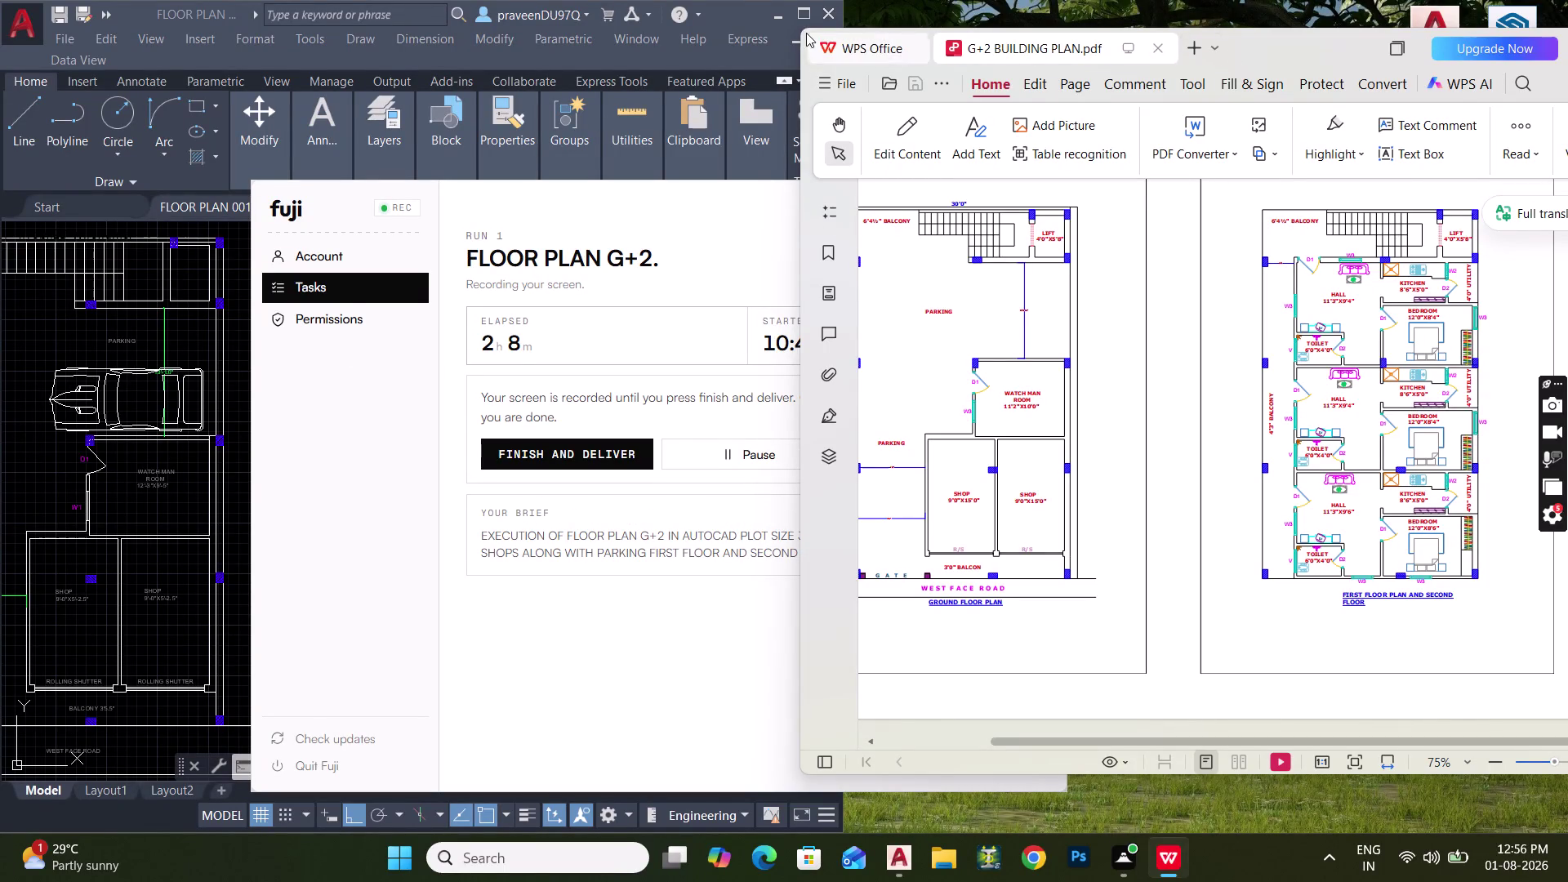
Maximize AutoCAD, frame the ground and typical floor plans, and start a plot.
click(796, 10)
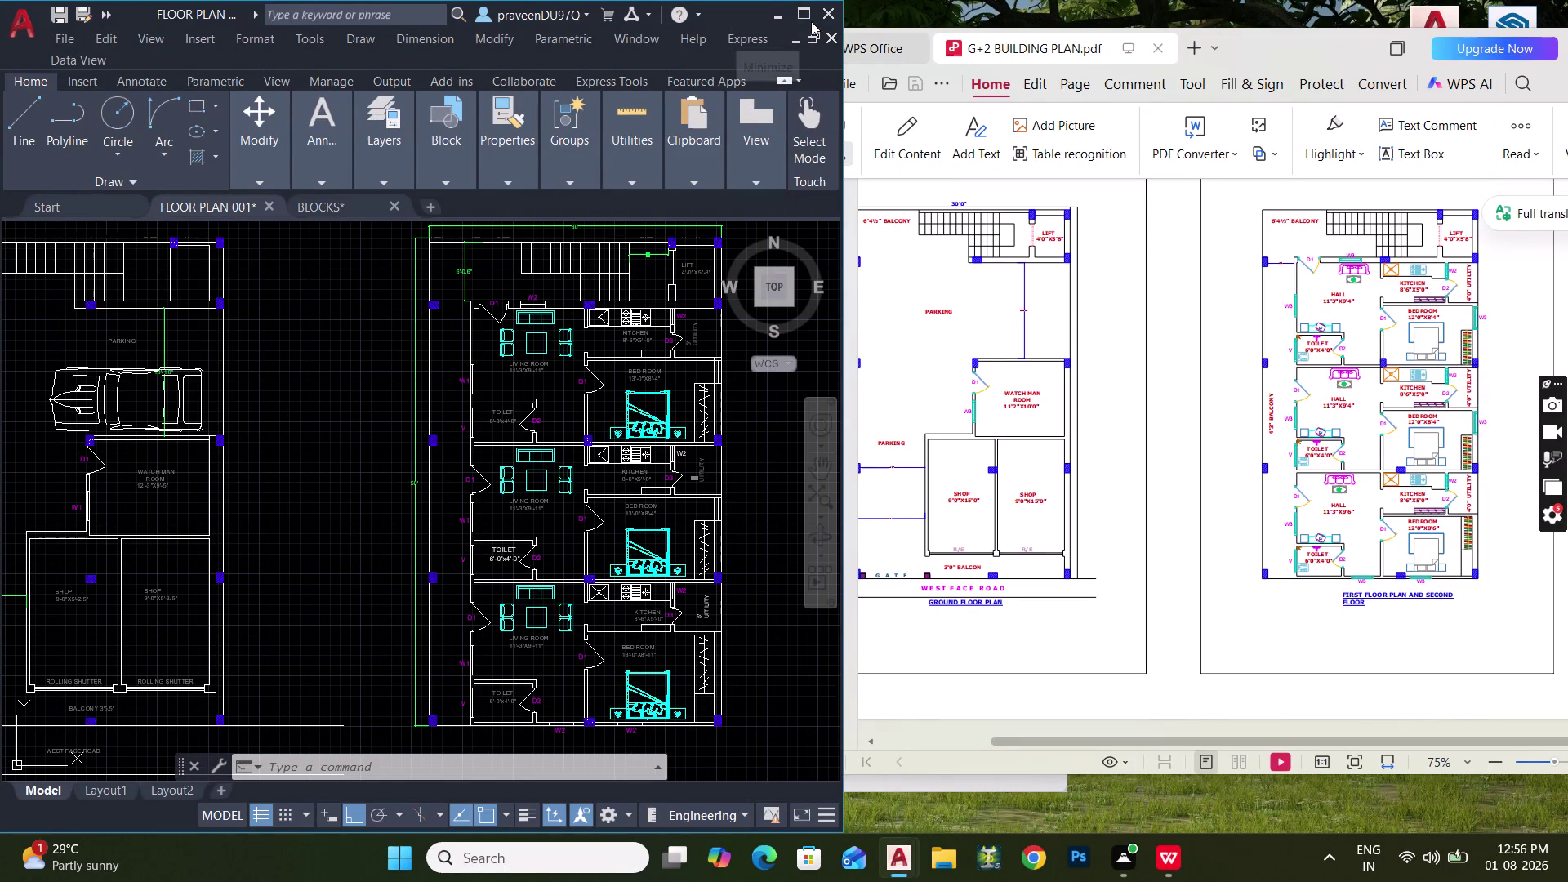
click(813, 21)
scroll(down, 3)
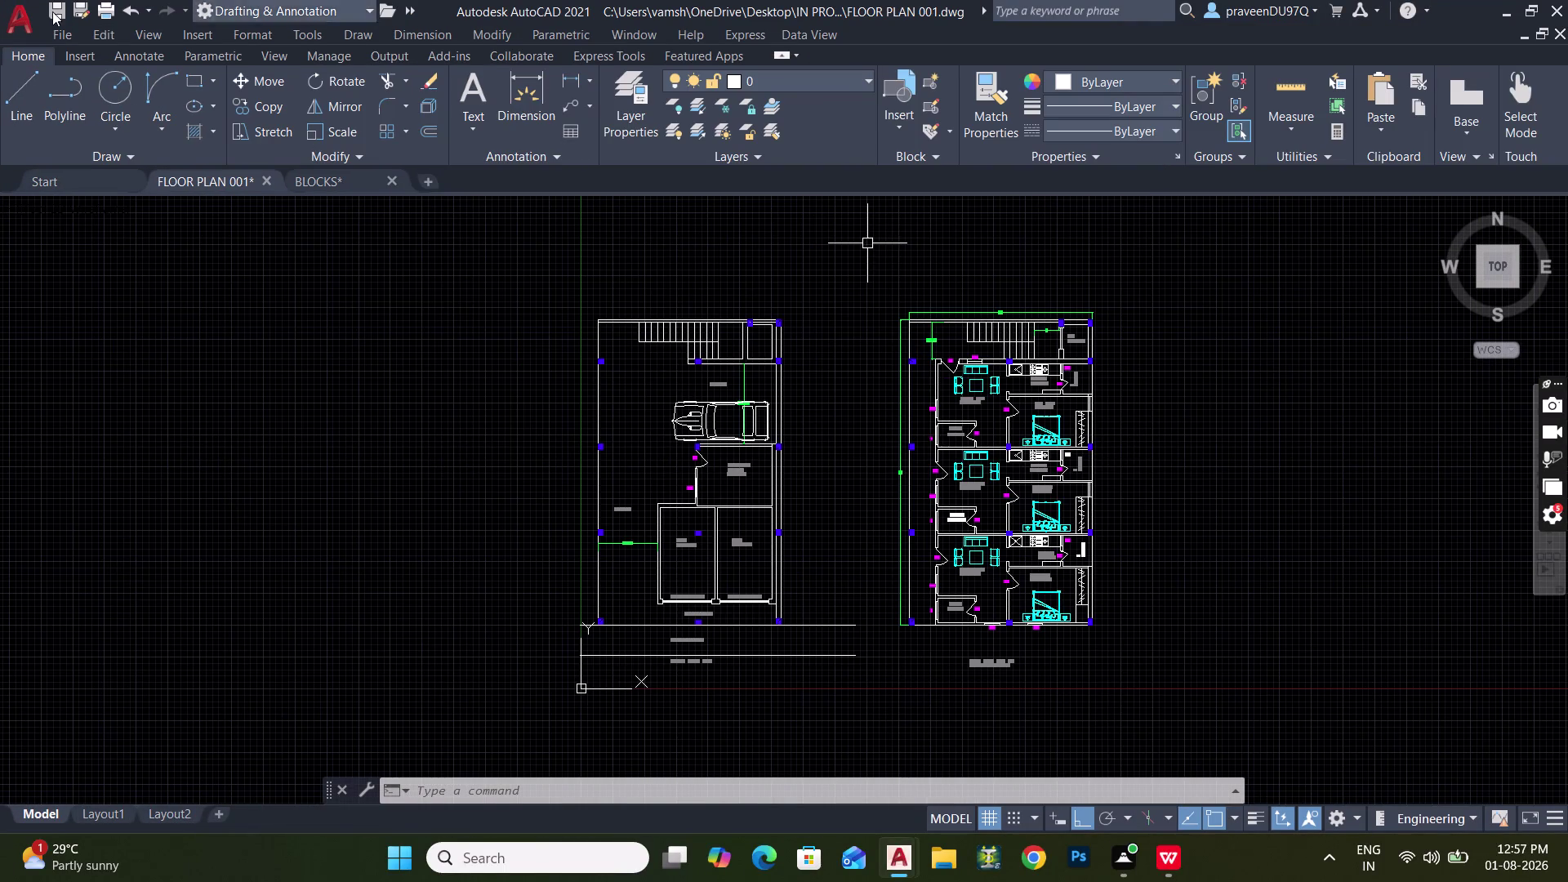
scroll(up, 3)
scroll(down, 3)
scroll(up, 3)
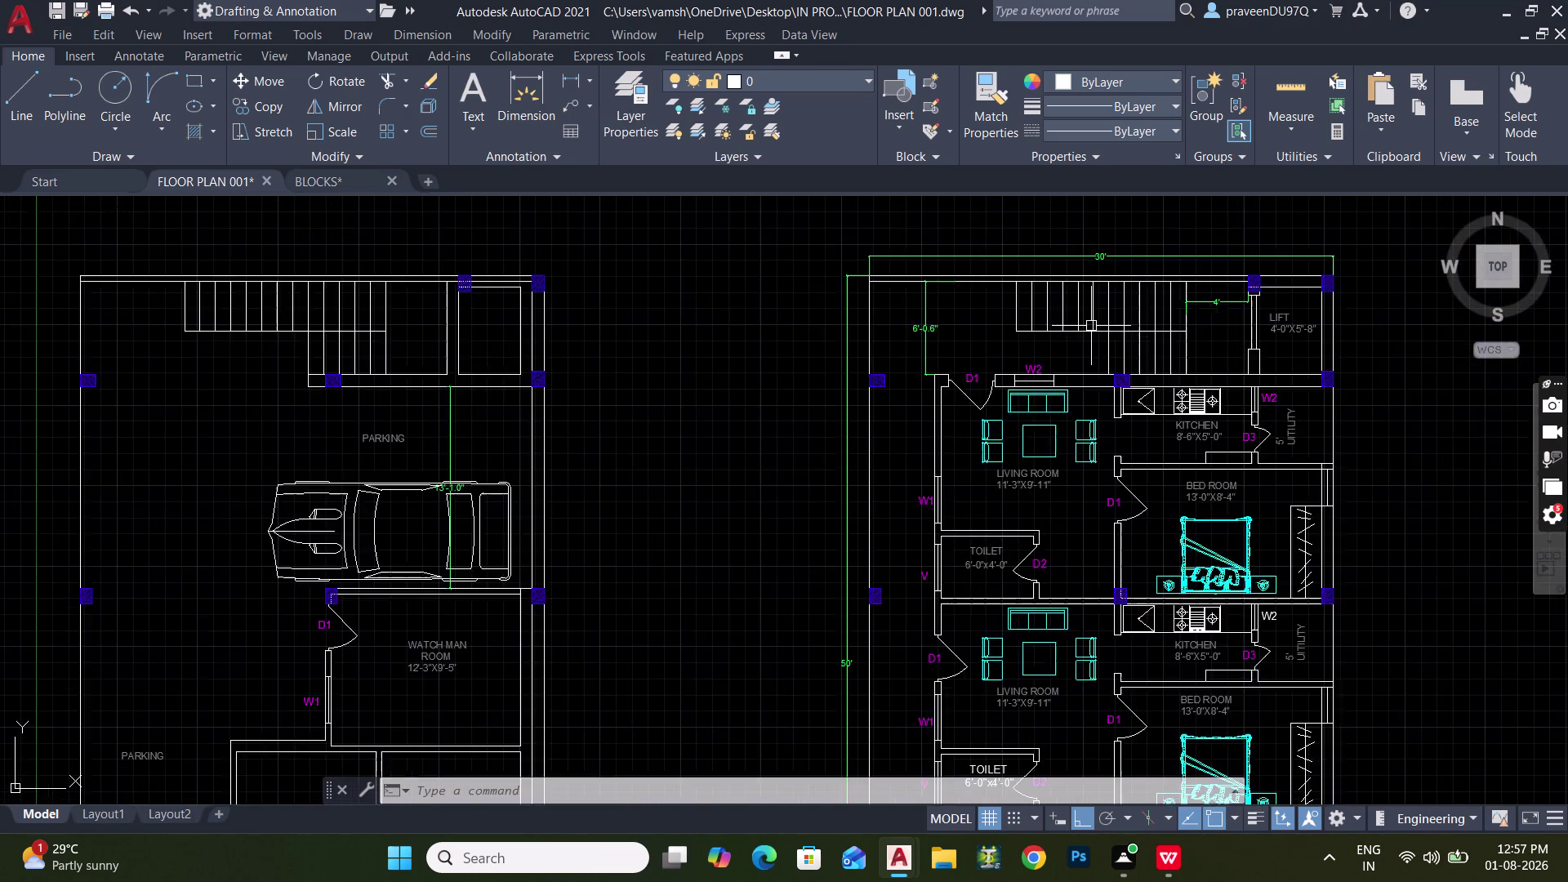
scroll(down, 3)
scroll(up, 3)
scroll(down, 3)
middle_drag(677, 549, 594, 482)
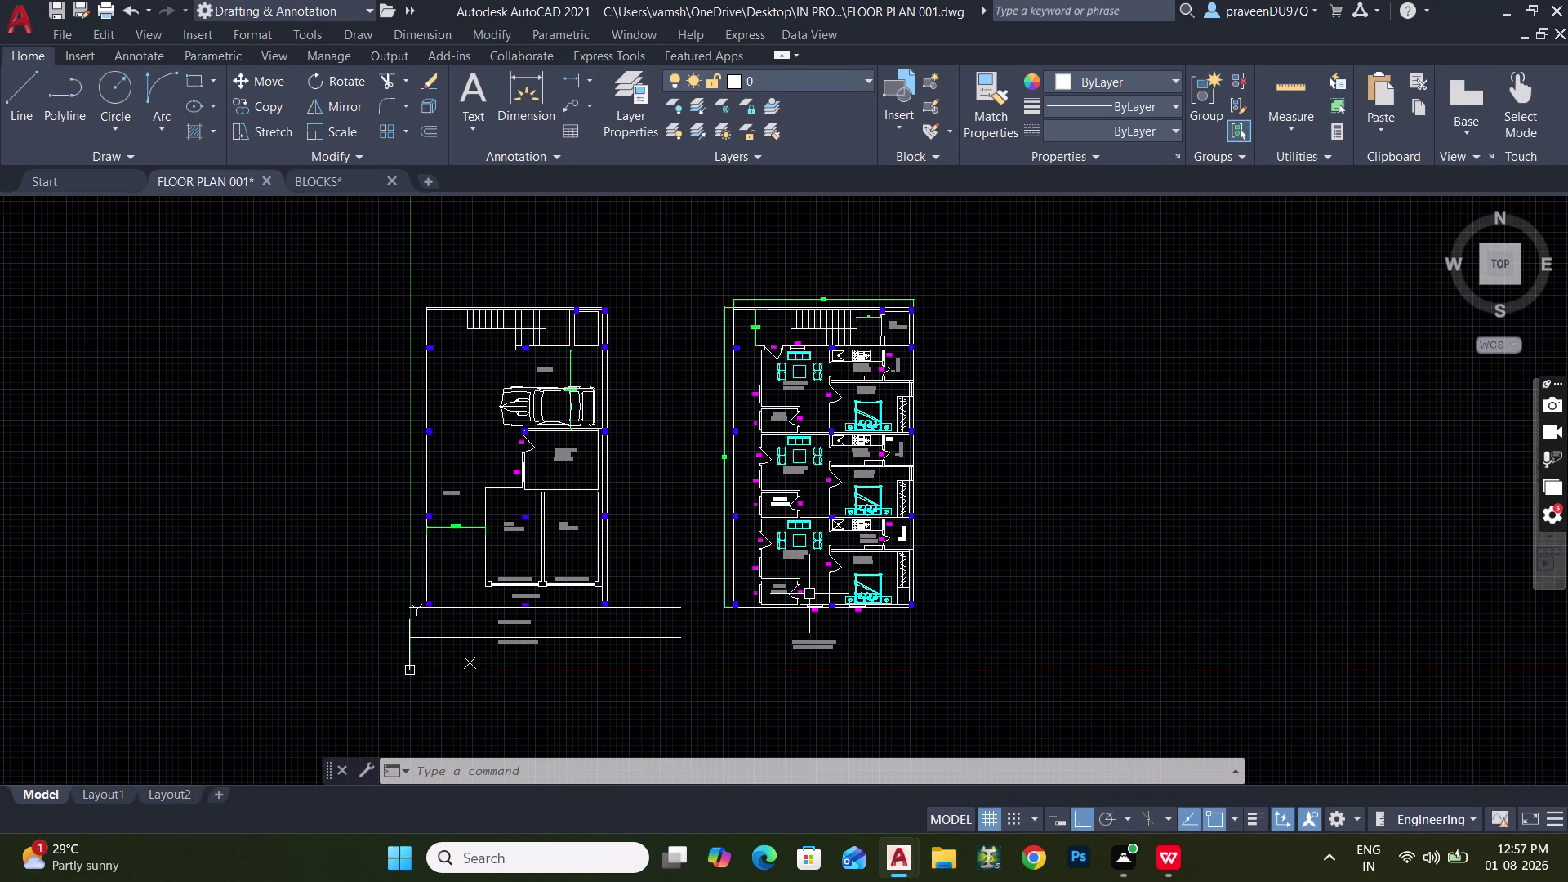
key(ctrl+p)
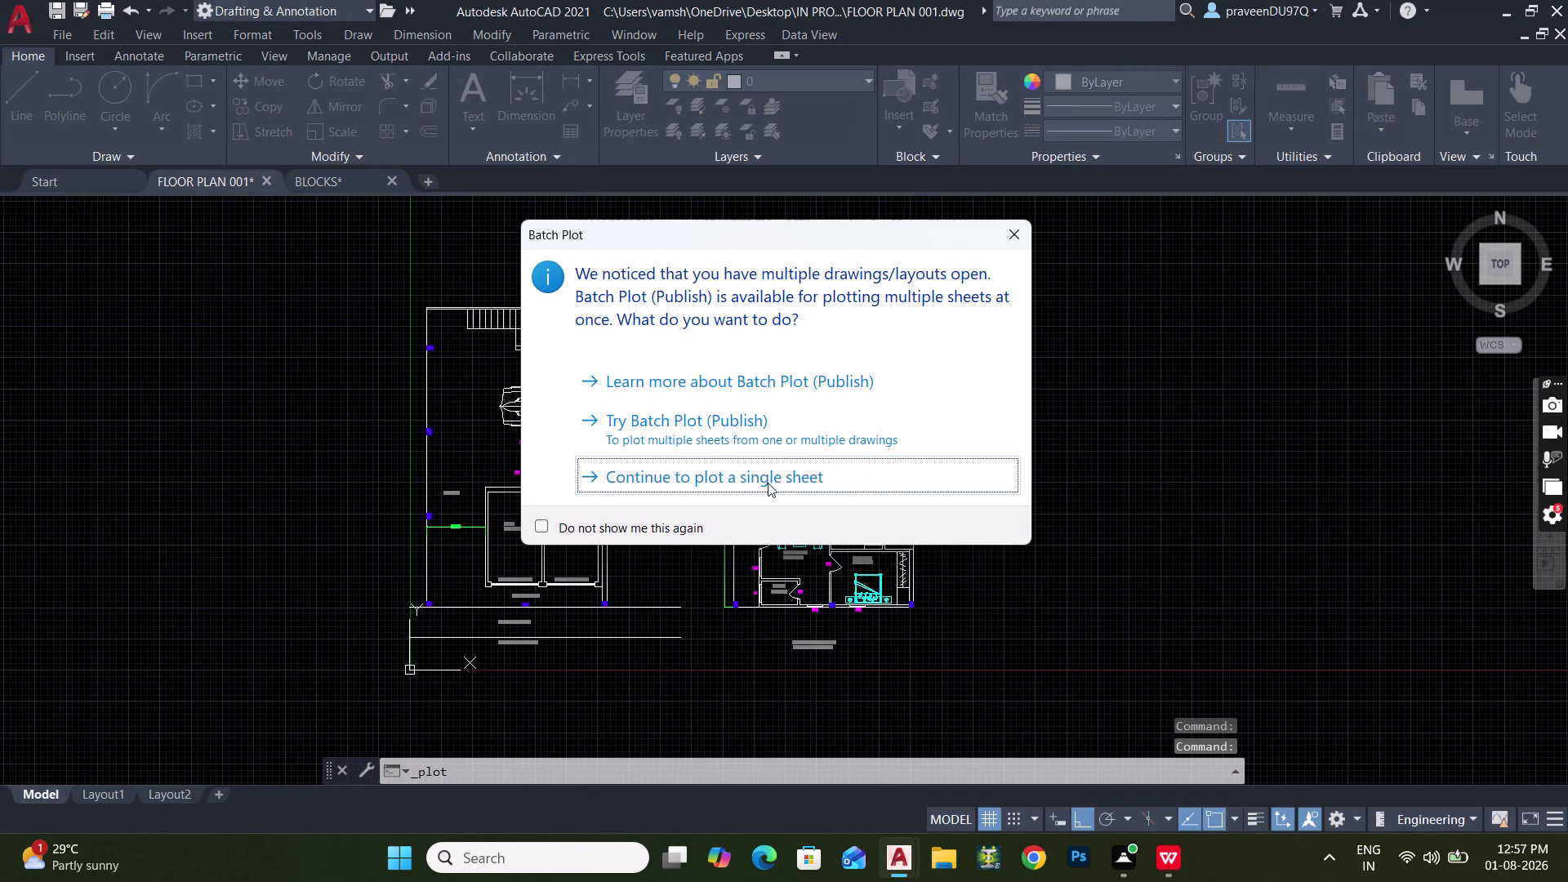
Plot a single sheet using the Previous plot setup and a window around both plans.
click(770, 482)
click(649, 211)
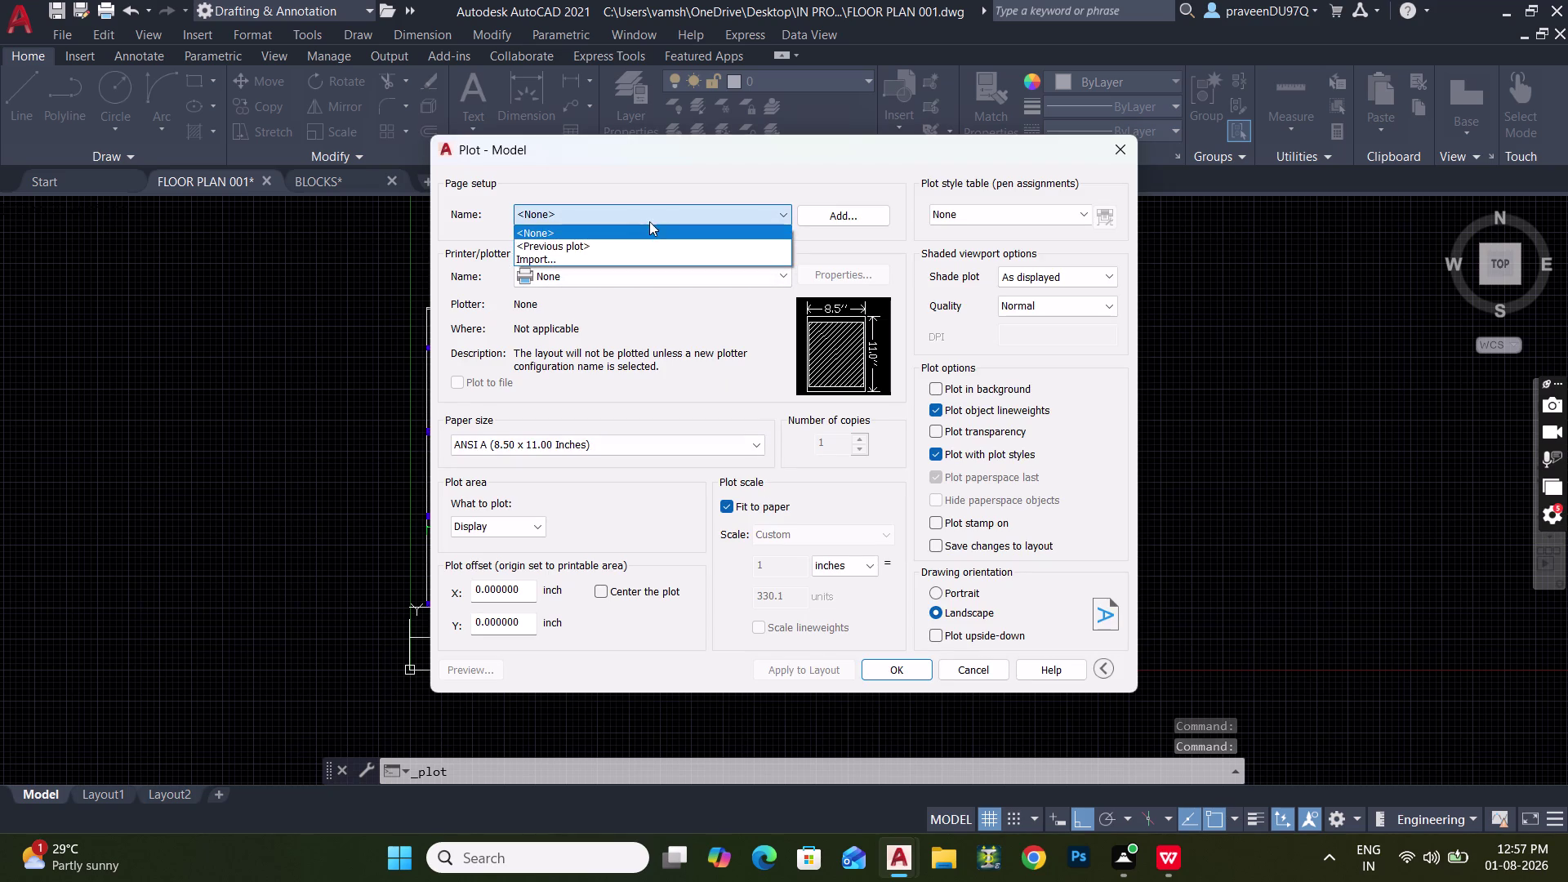
click(650, 243)
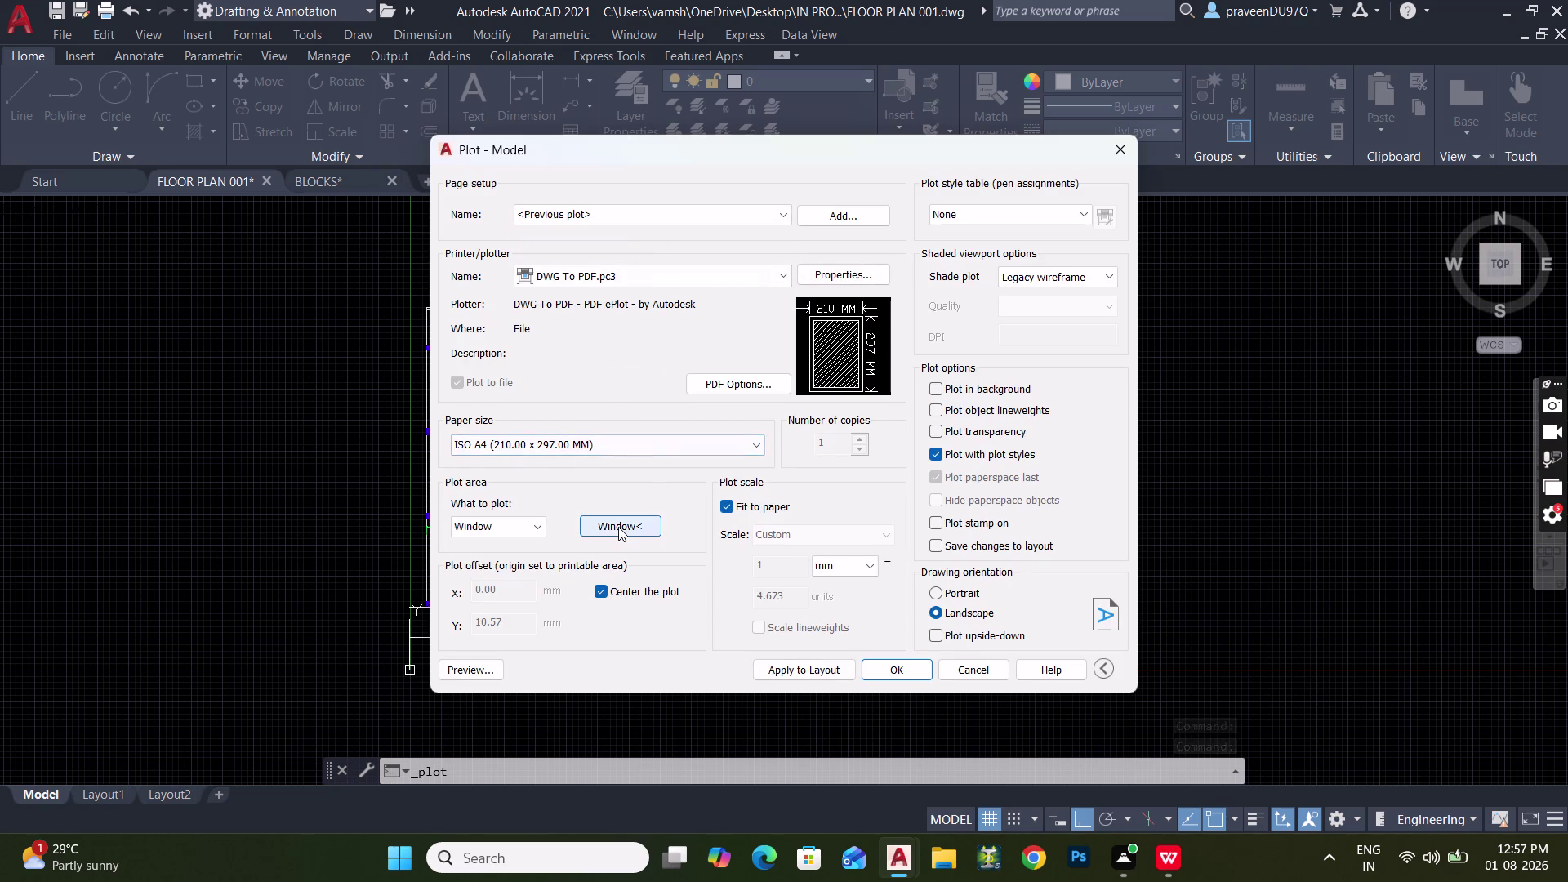
click(619, 527)
drag(414, 245, 926, 669)
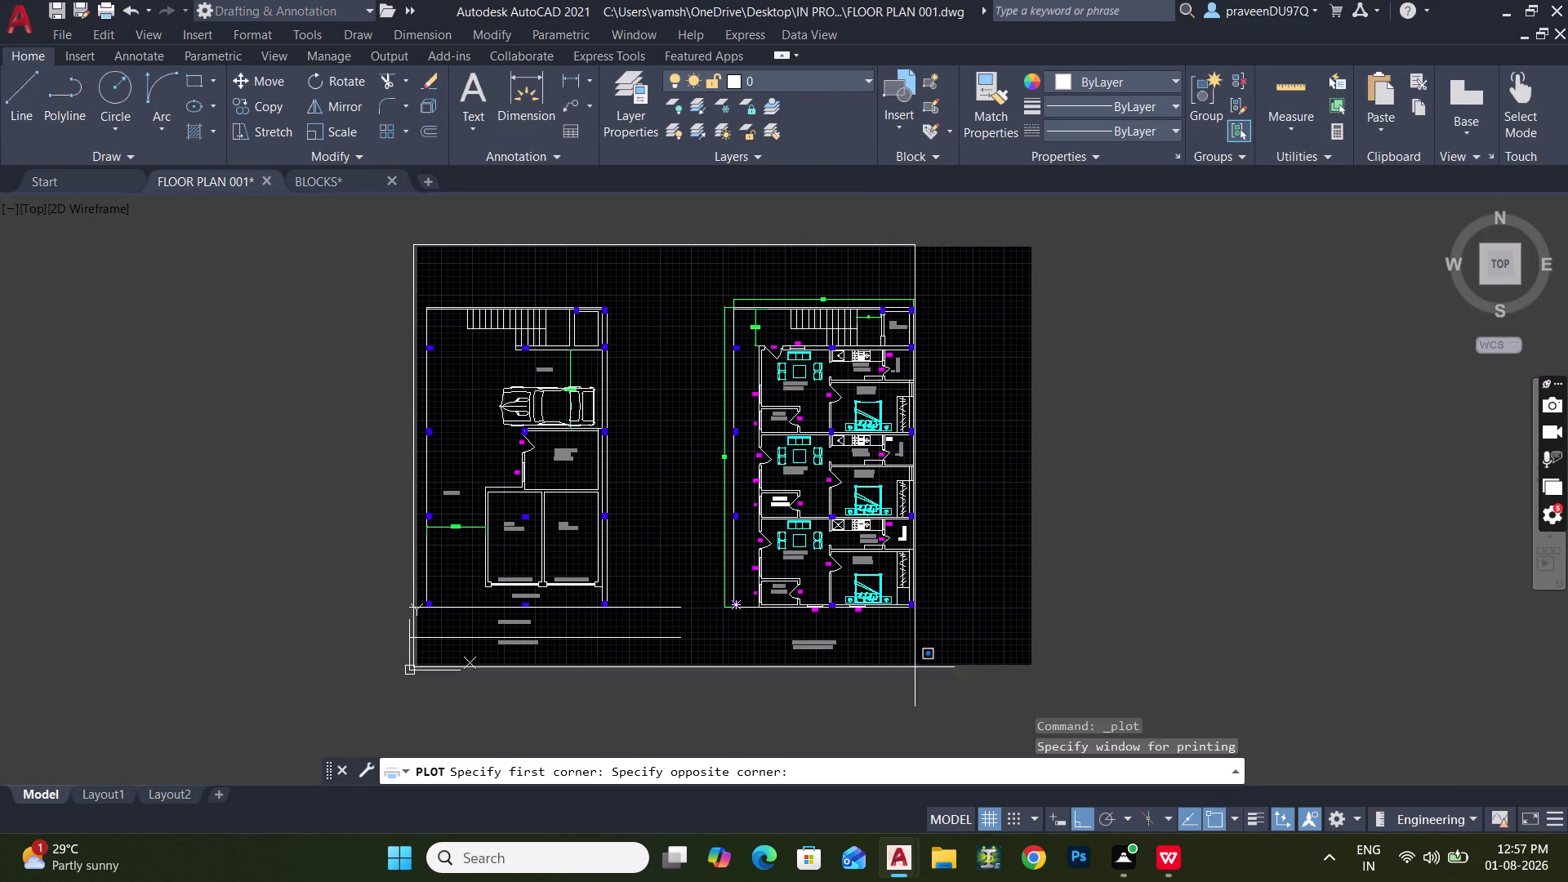
drag(927, 669, 963, 673)
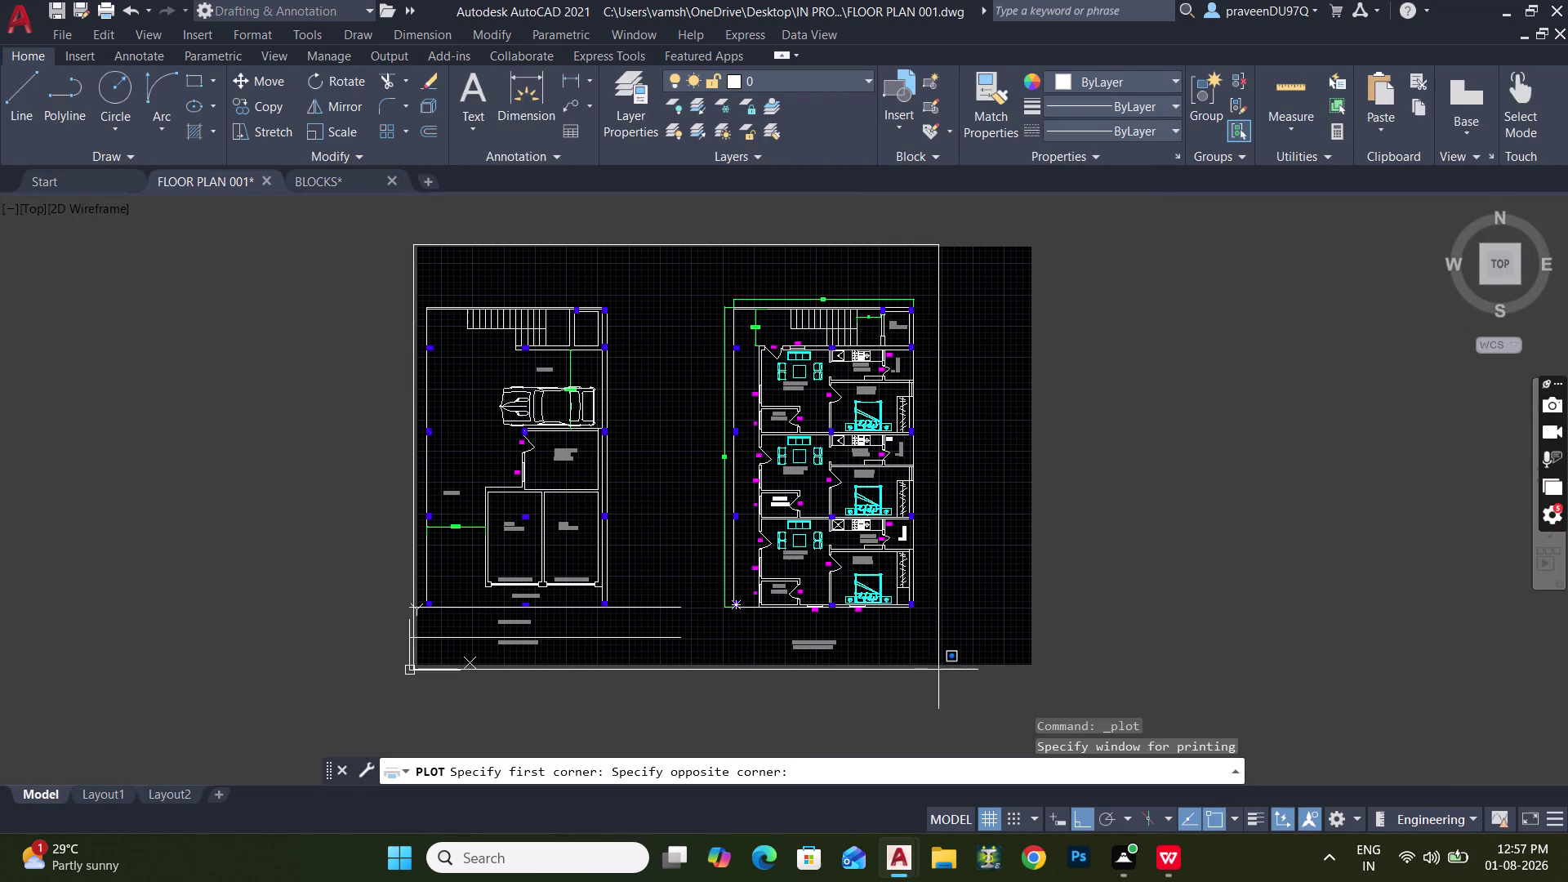
click(938, 670)
click(902, 671)
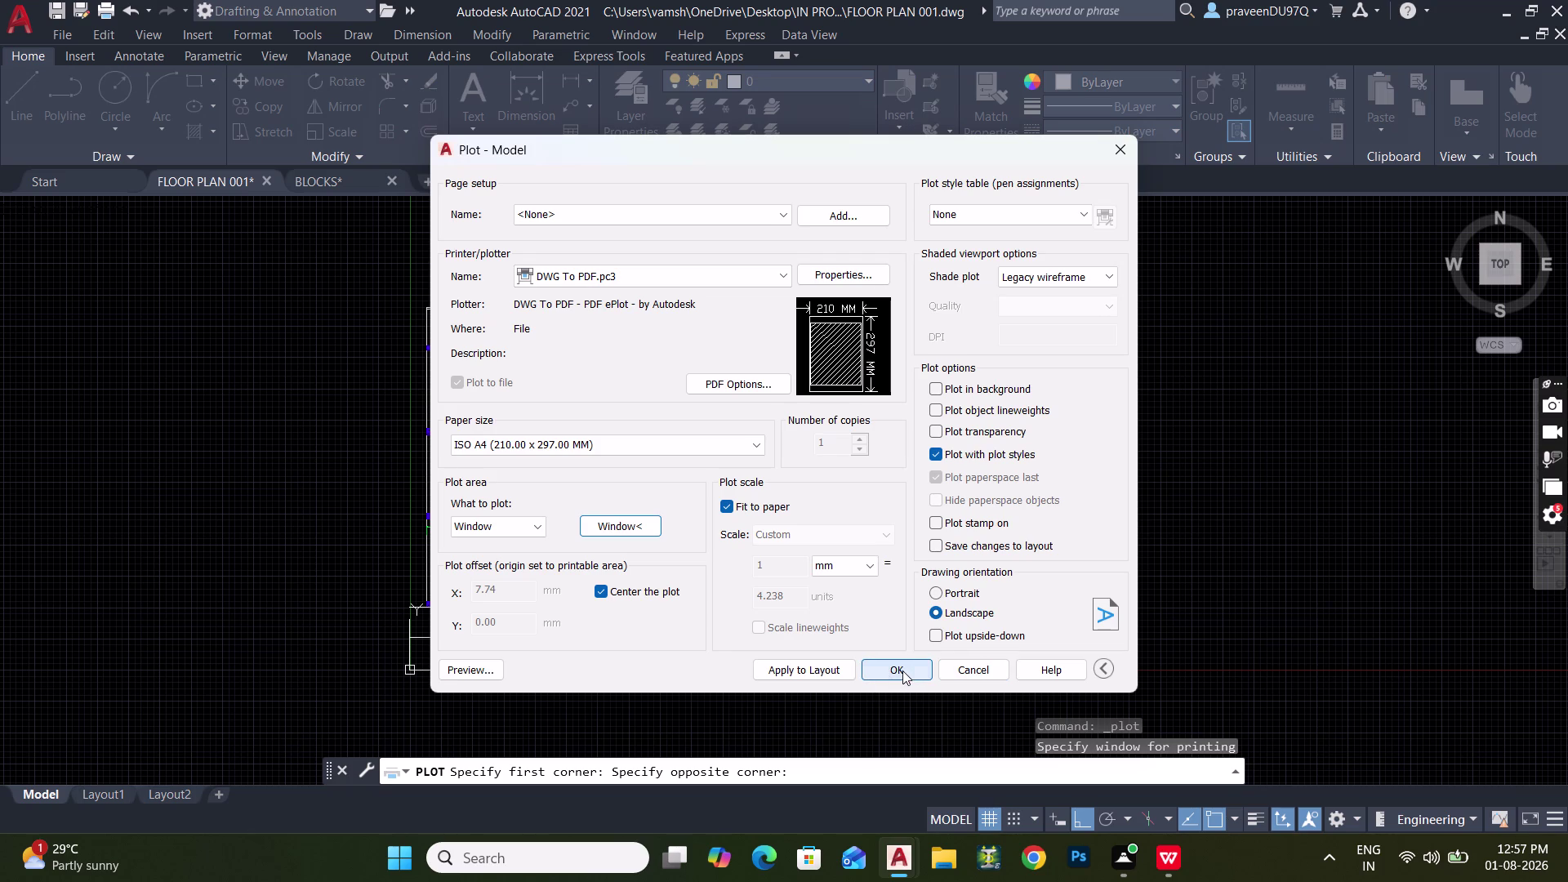
click(501, 382)
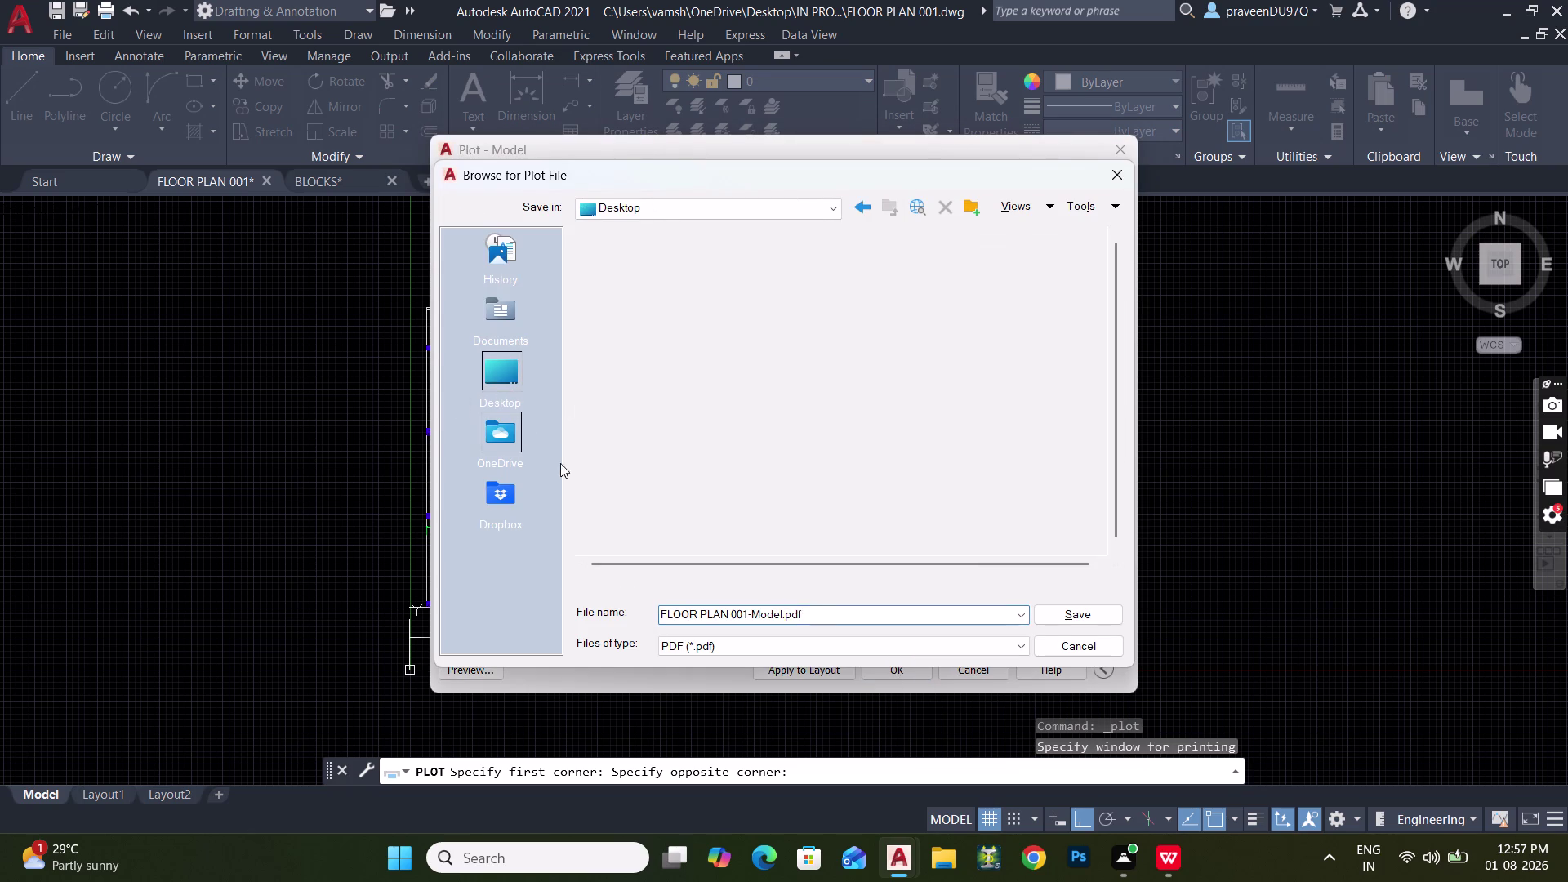
Save the plot as FLOOR PLAN 001-Model.pdf, check it, and close the viewer.
click(1061, 614)
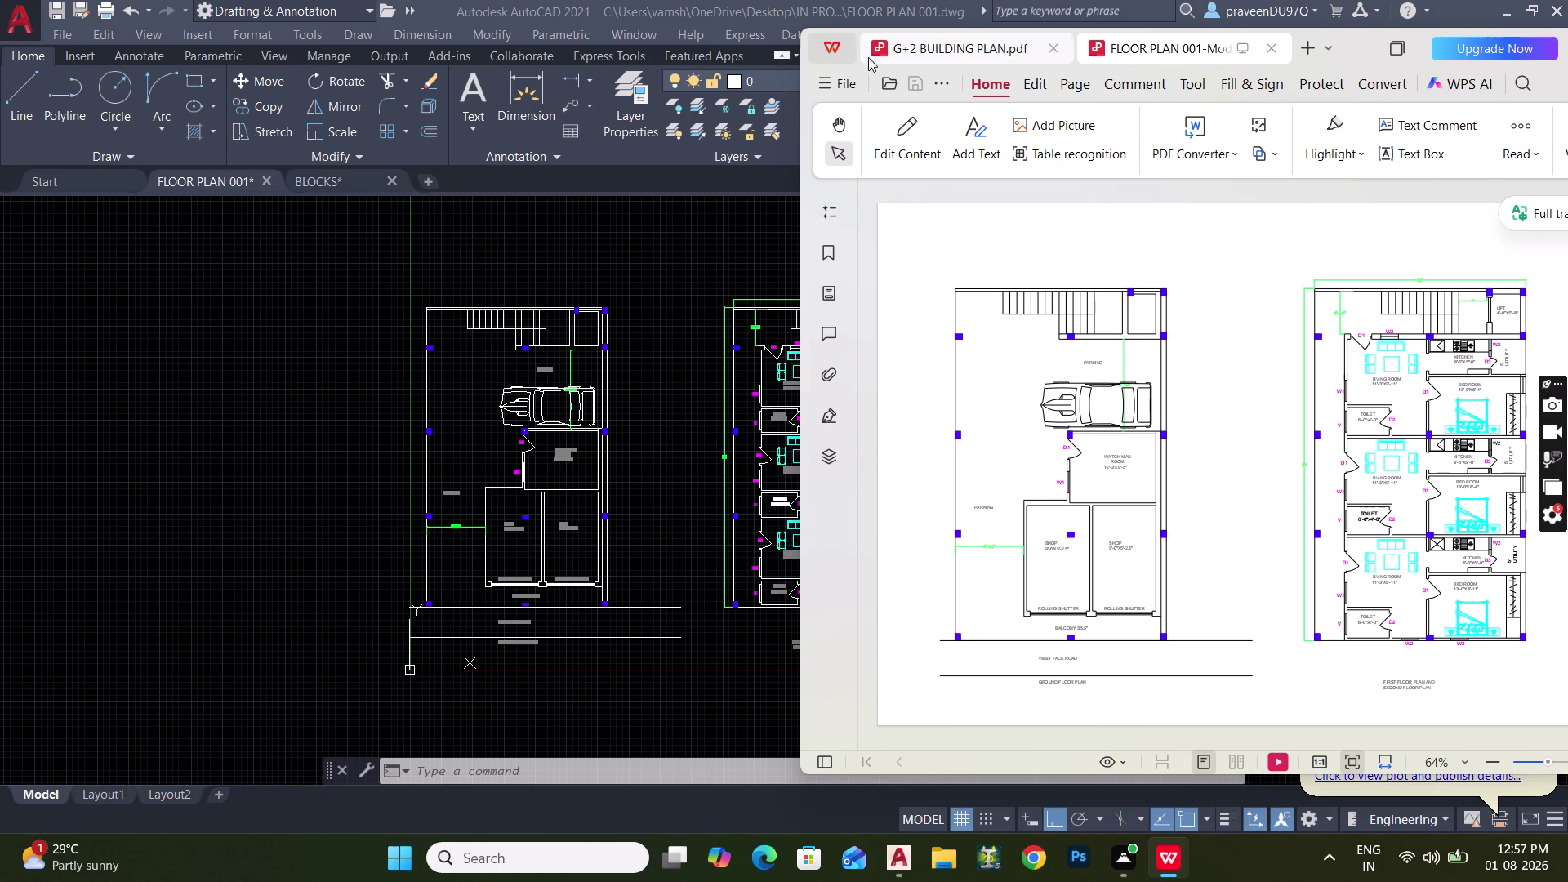
drag(1364, 51, 1031, 107)
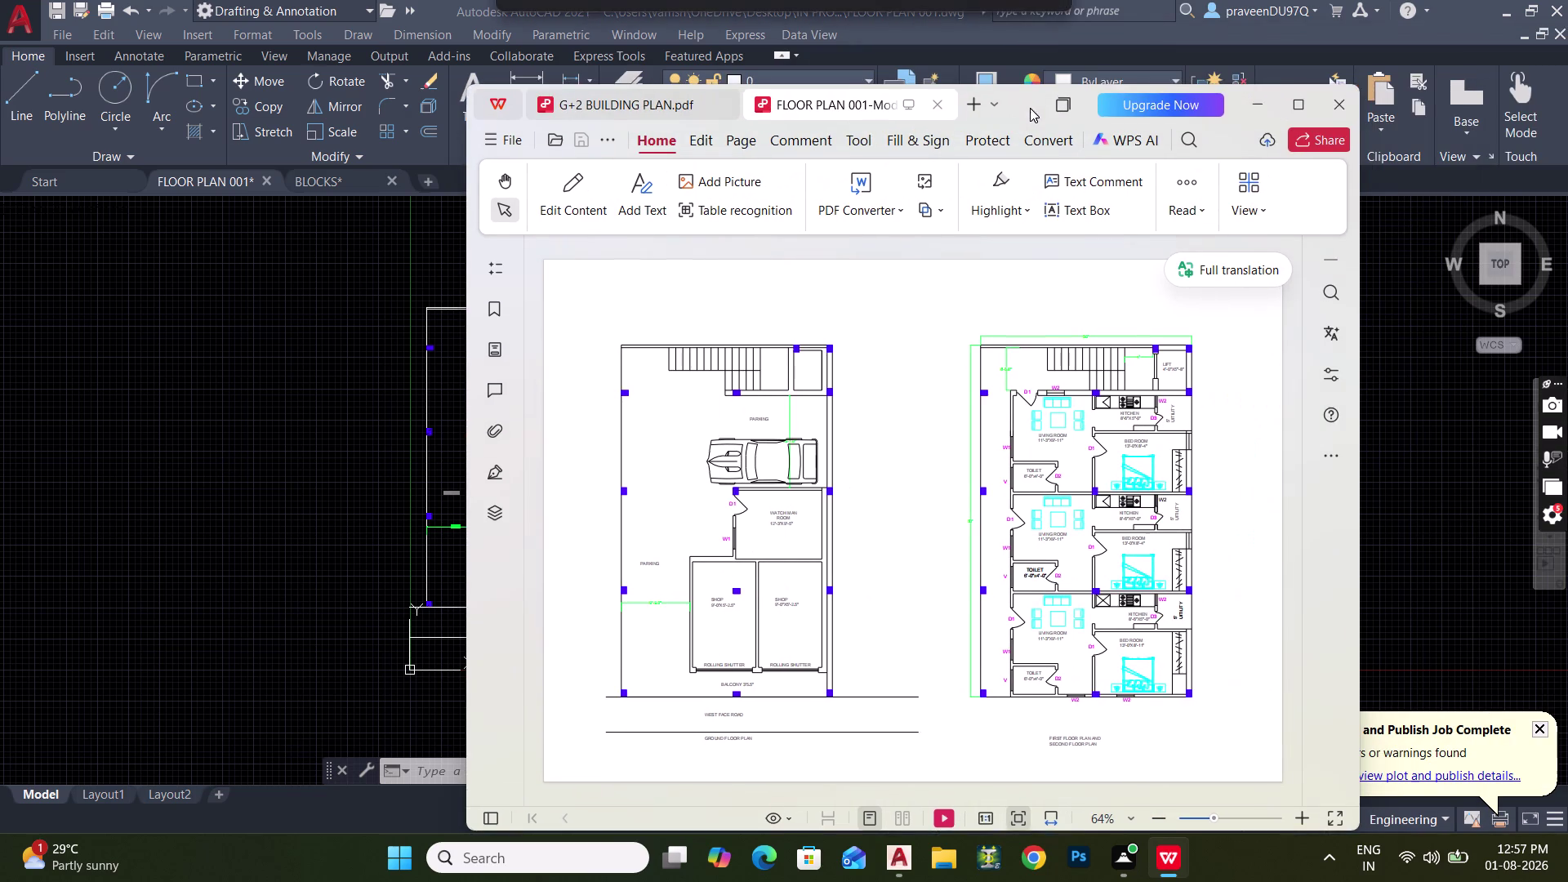
drag(1030, 108, 1030, 107)
click(1331, 101)
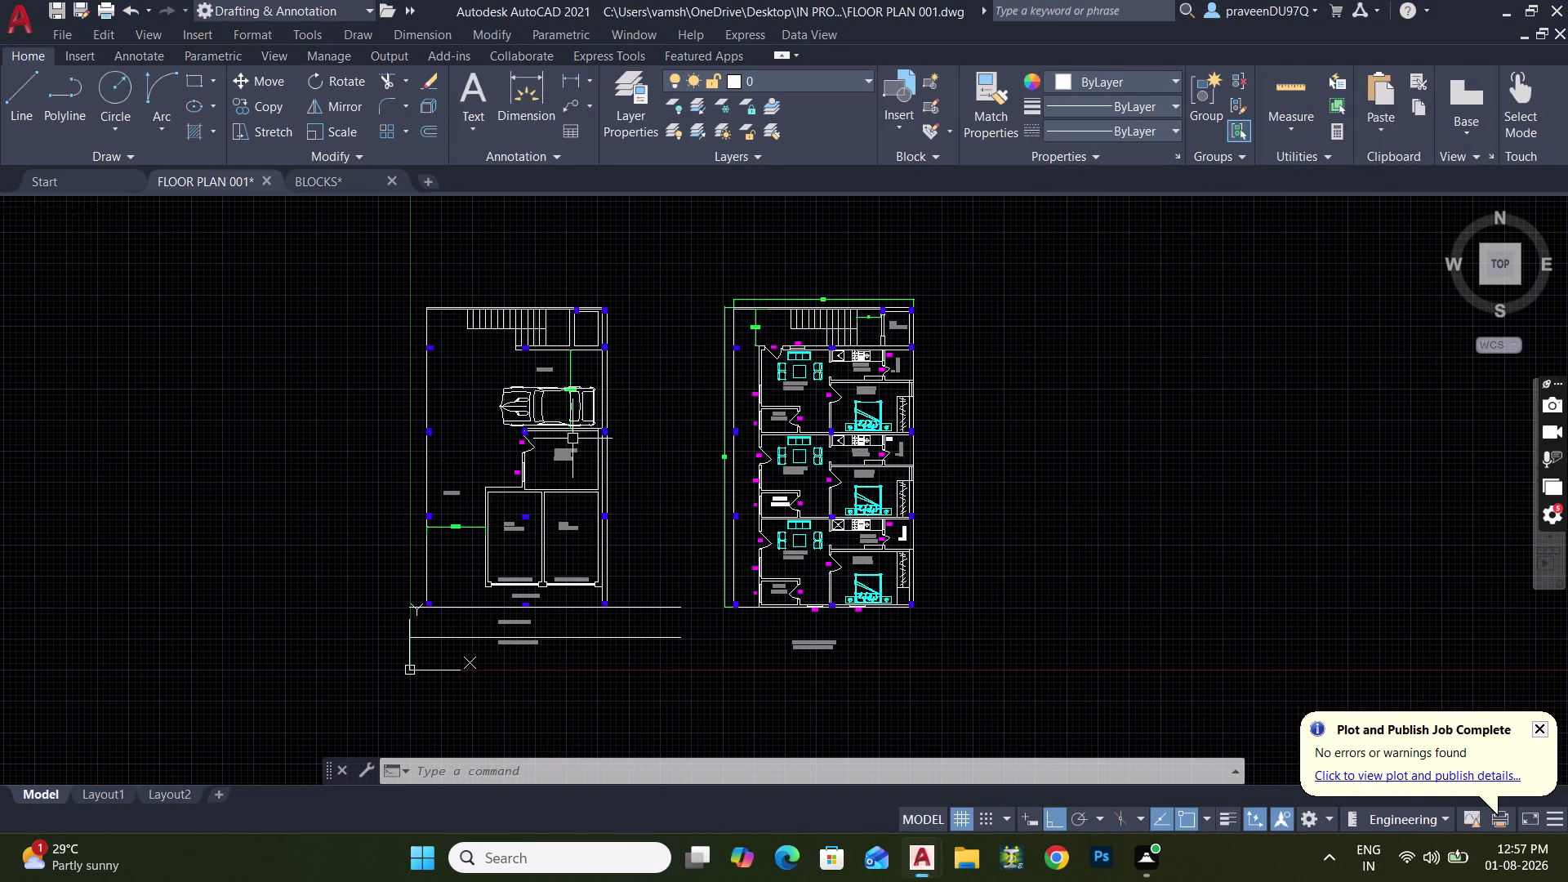
Start a new single-sheet plot using the DWG To PDF plotter.
key(ctrl+p)
click(606, 479)
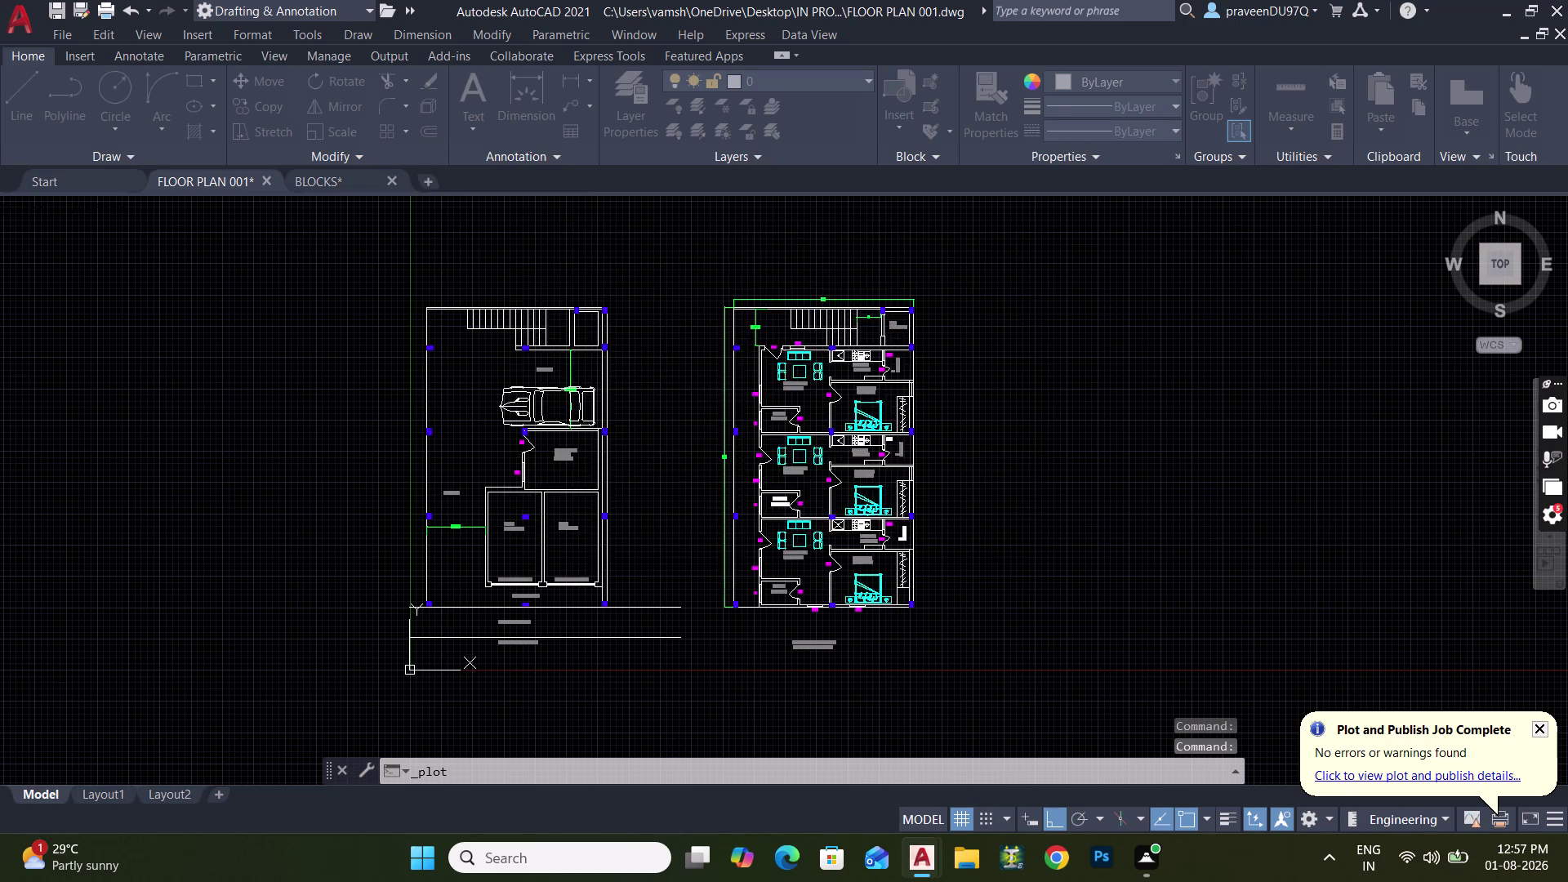
click(938, 412)
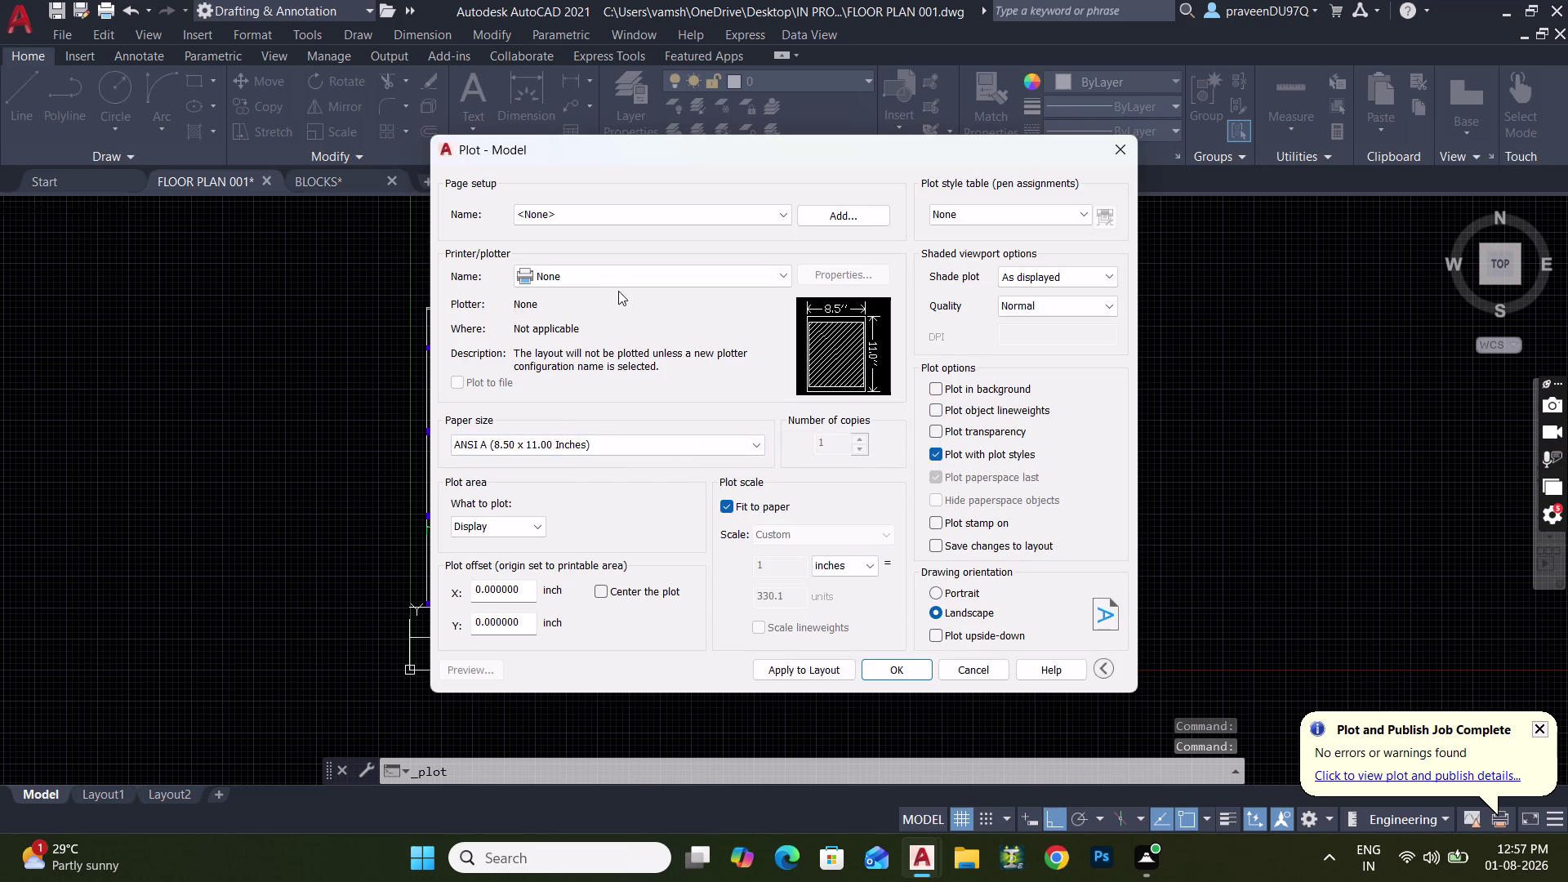
click(613, 278)
click(590, 550)
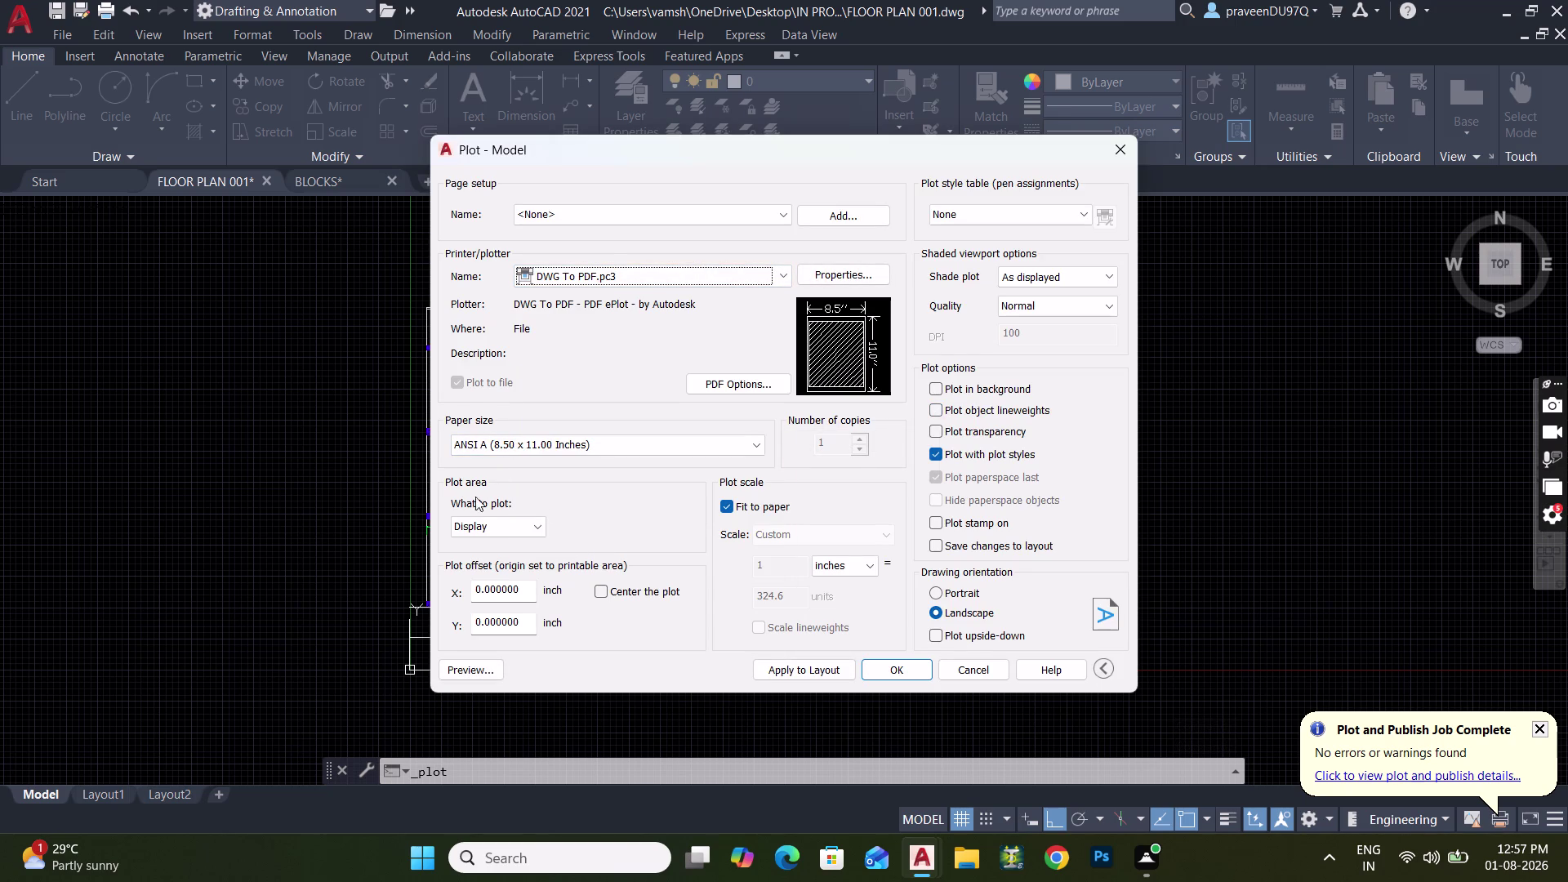
Set the plot area to a Window enclosing both floor plans.
click(478, 530)
click(481, 570)
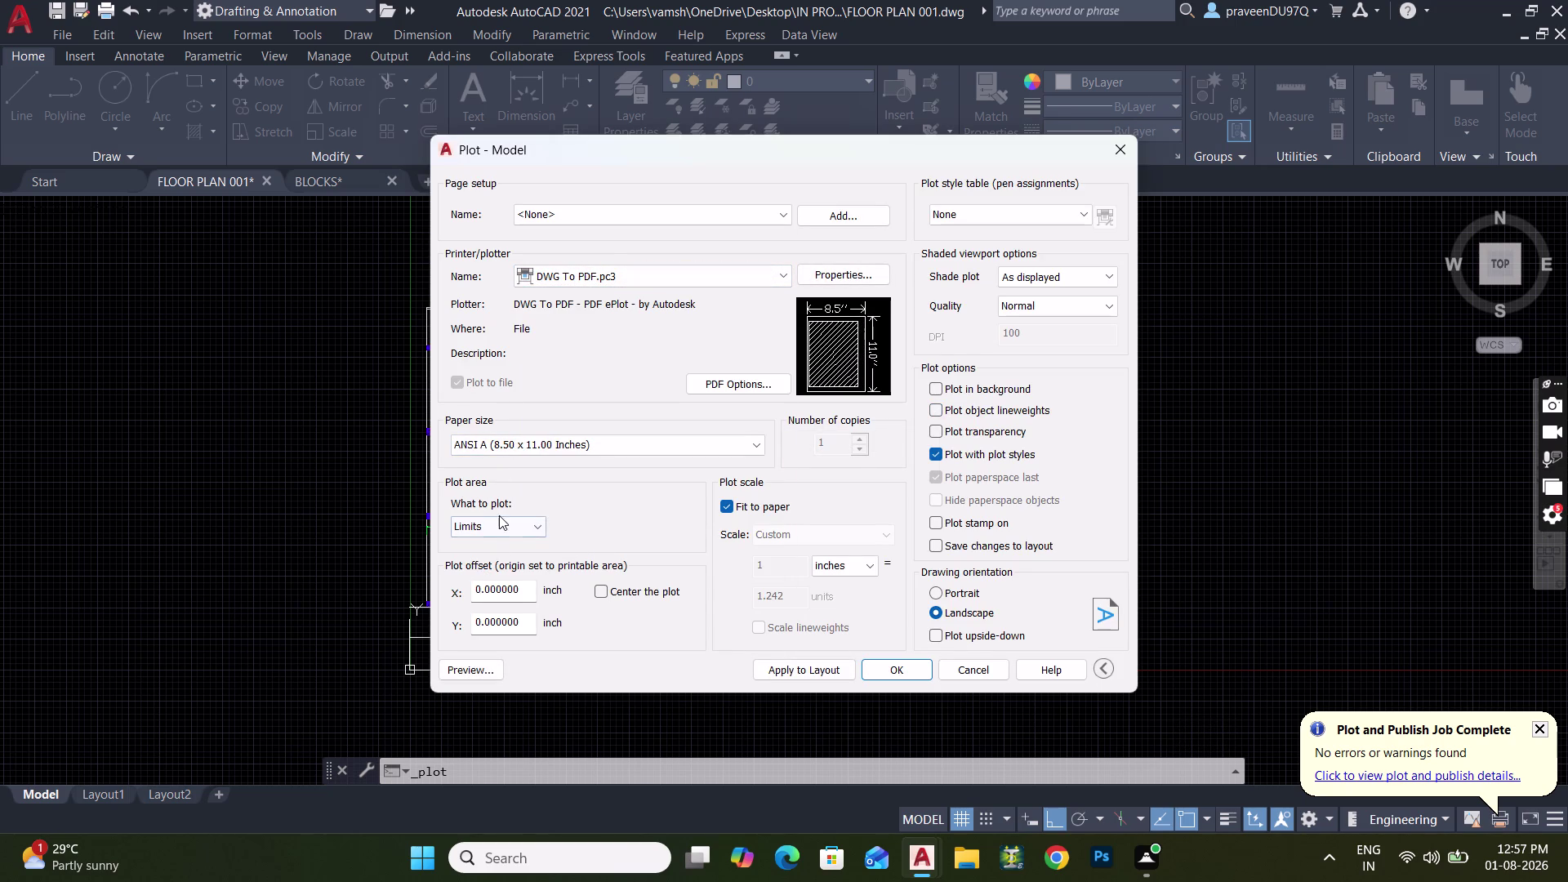
click(500, 513)
click(499, 528)
click(495, 579)
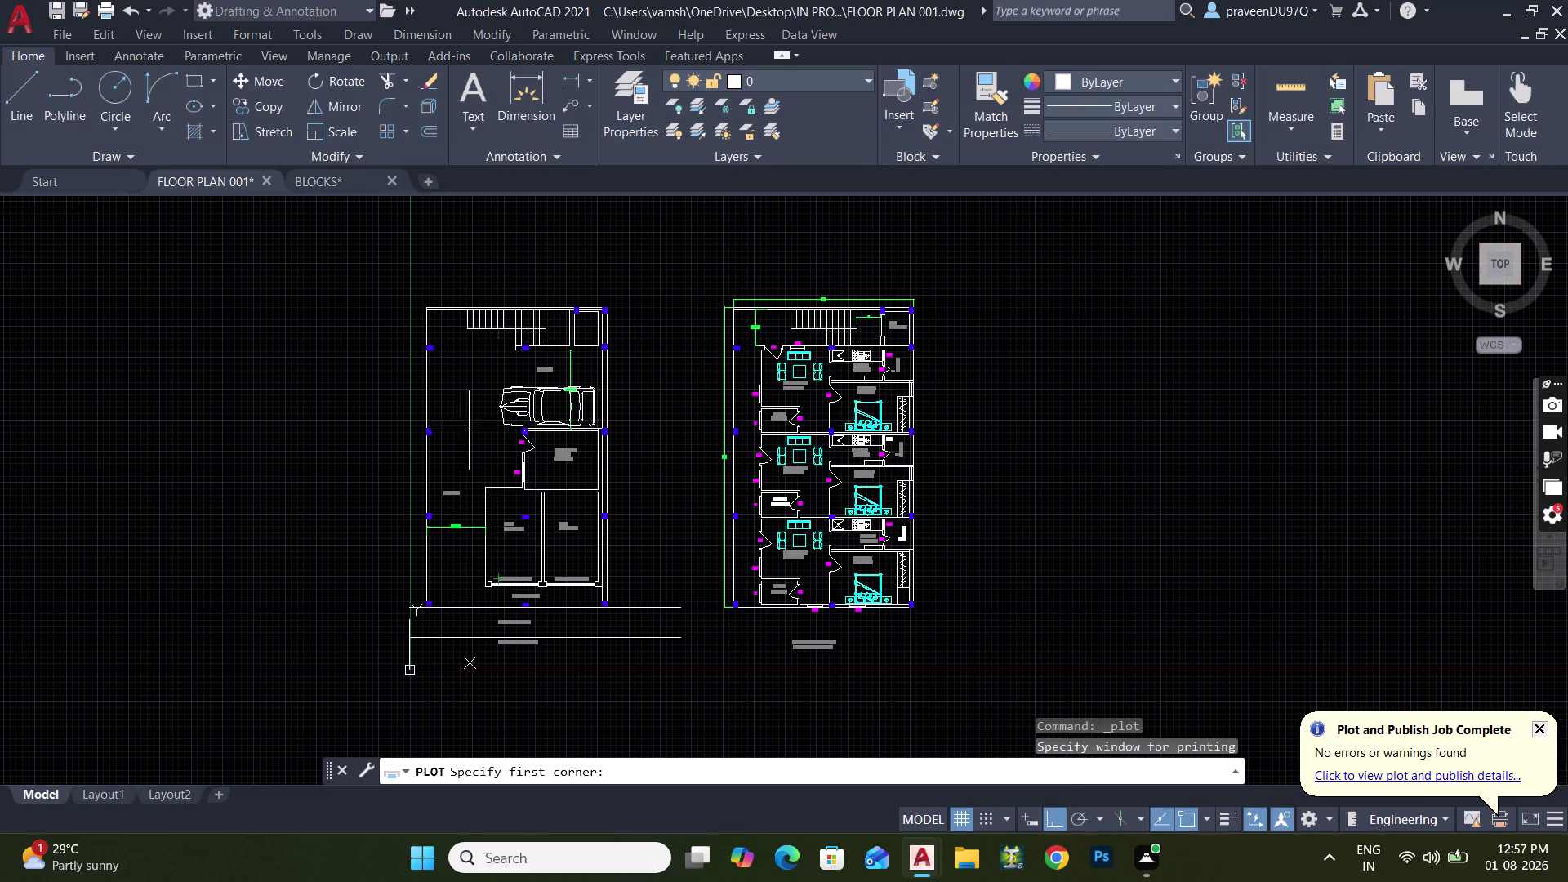
scroll(up, 3)
click(400, 277)
scroll(down, 3)
middle_drag(759, 531, 682, 405)
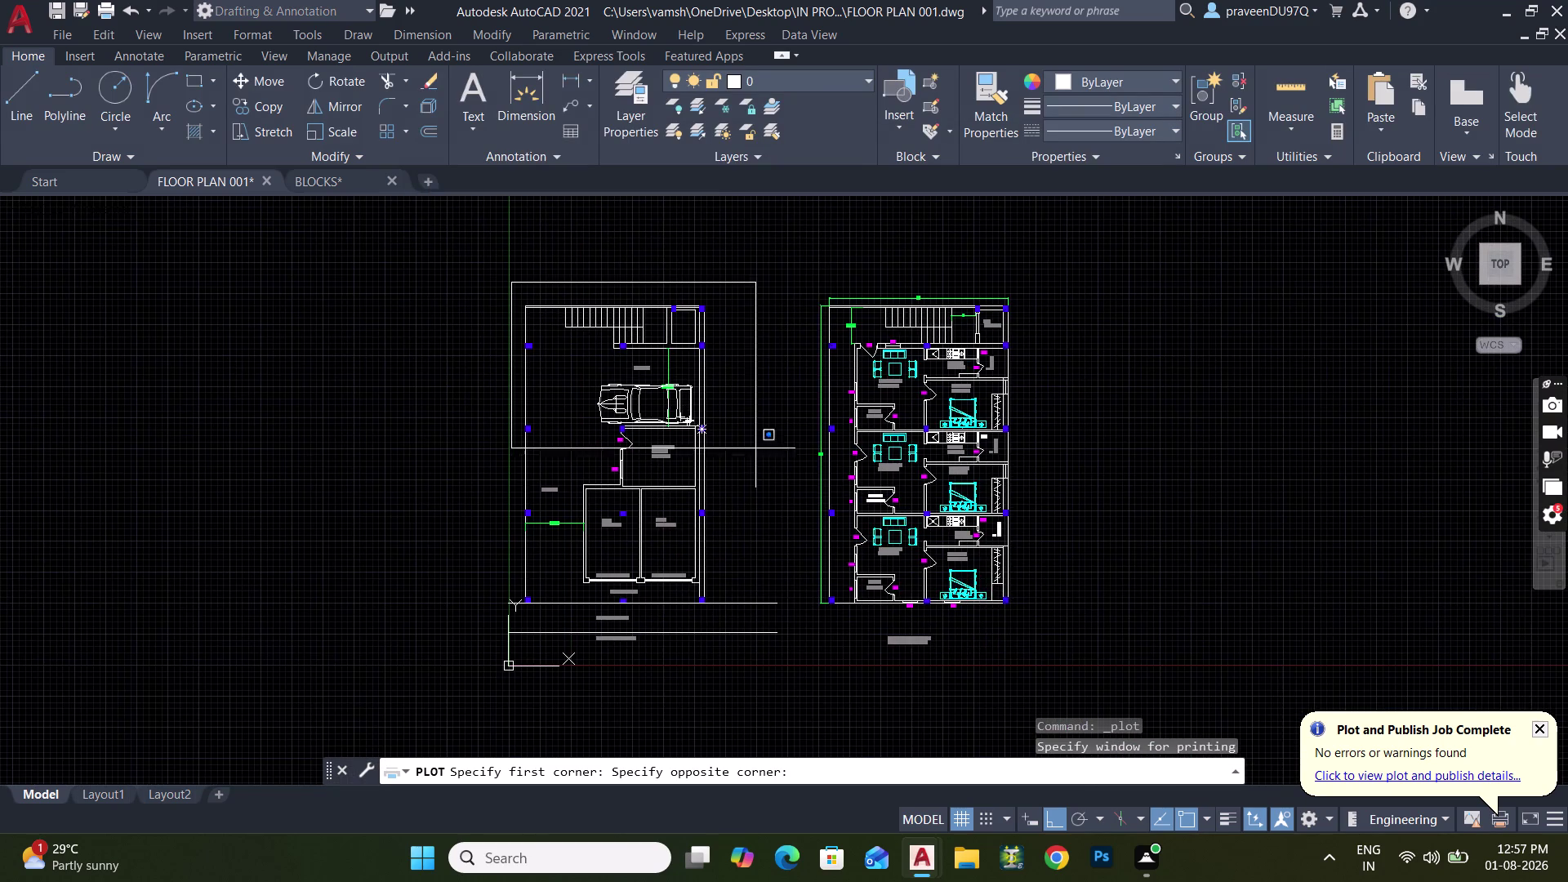
click(1024, 649)
click(597, 593)
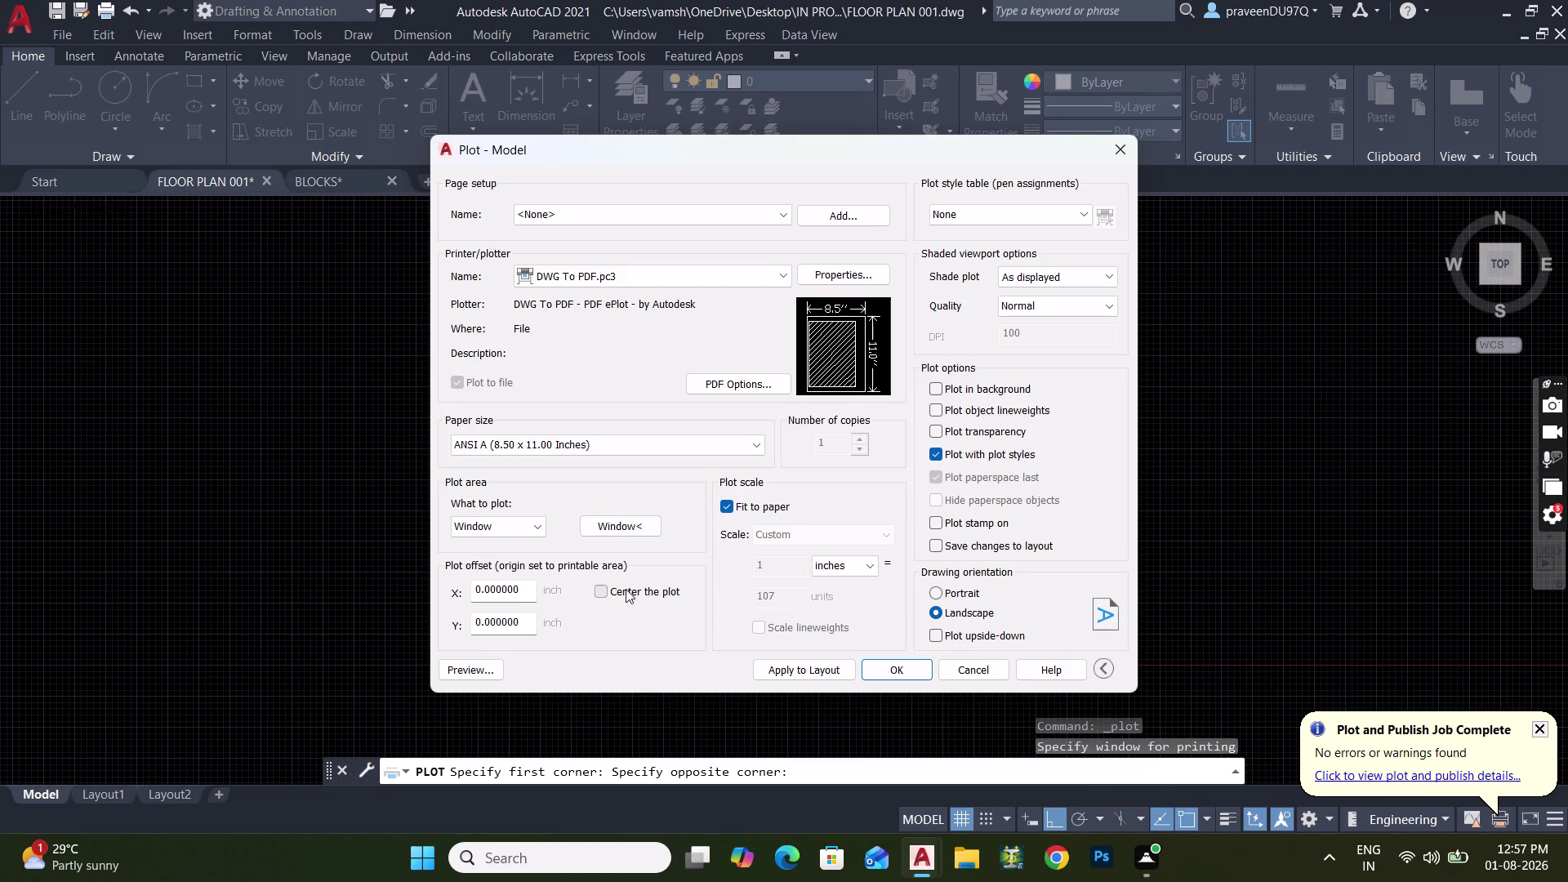
Preview the plotted sheet, close the preview, and confirm the plot.
click(476, 670)
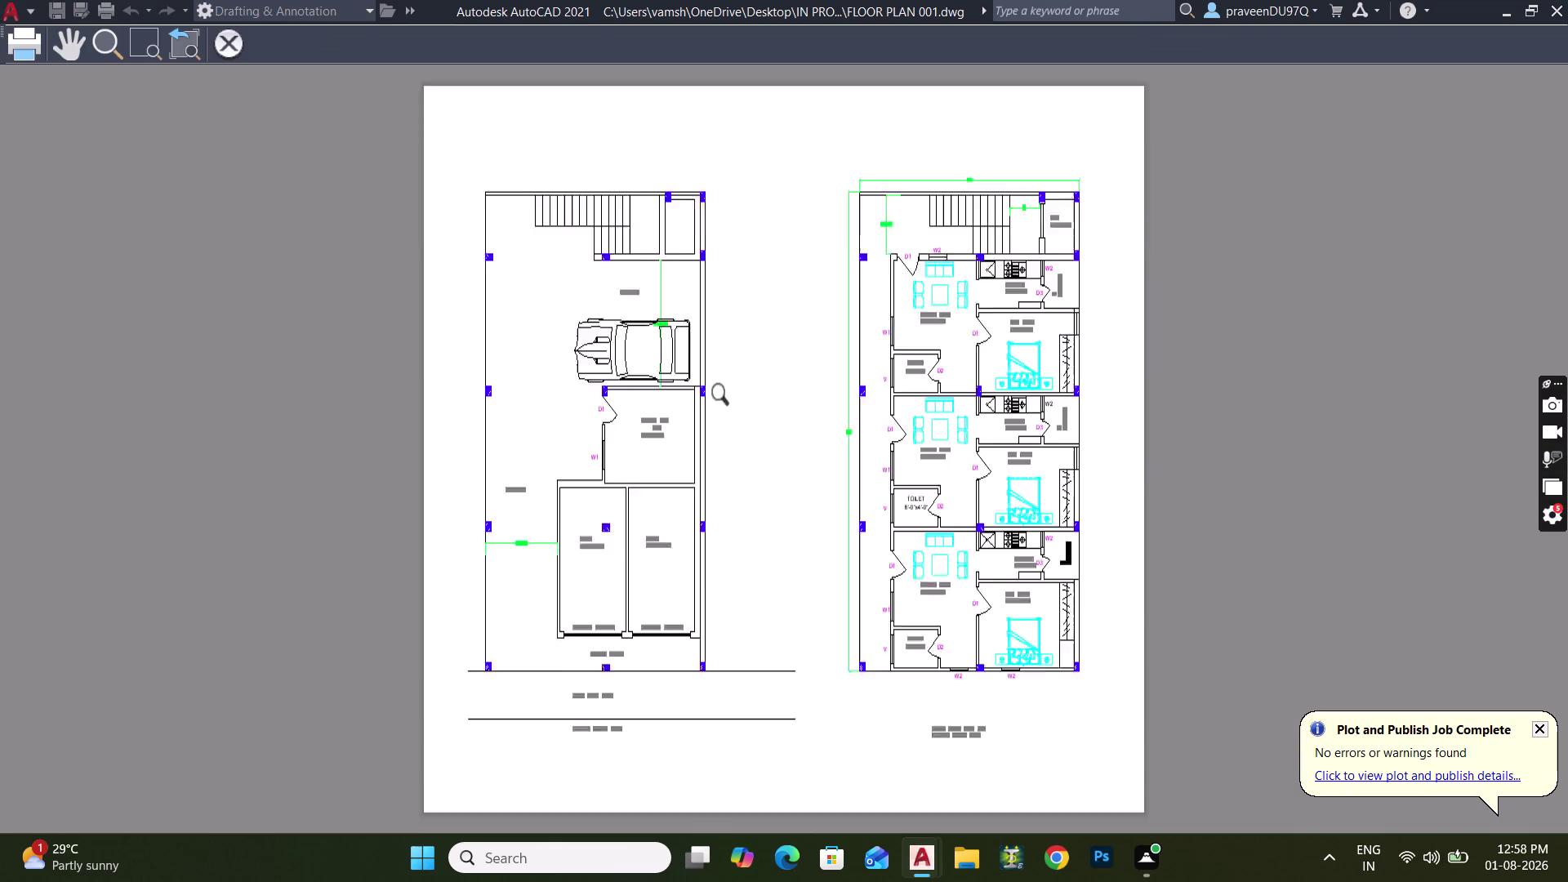
scroll(up, 3)
scroll(down, 3)
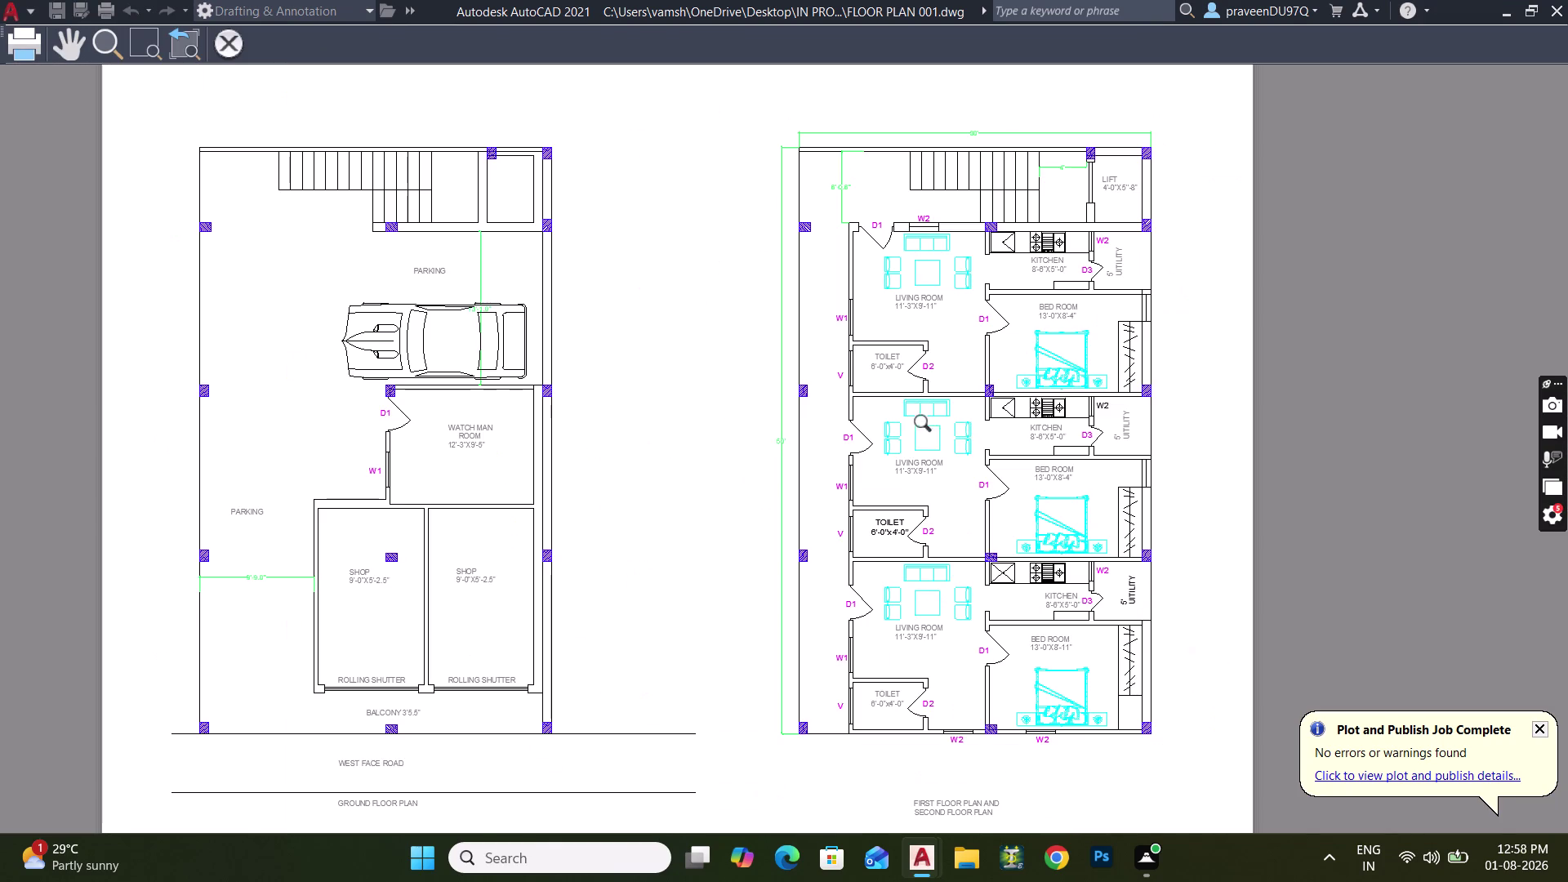
click(245, 52)
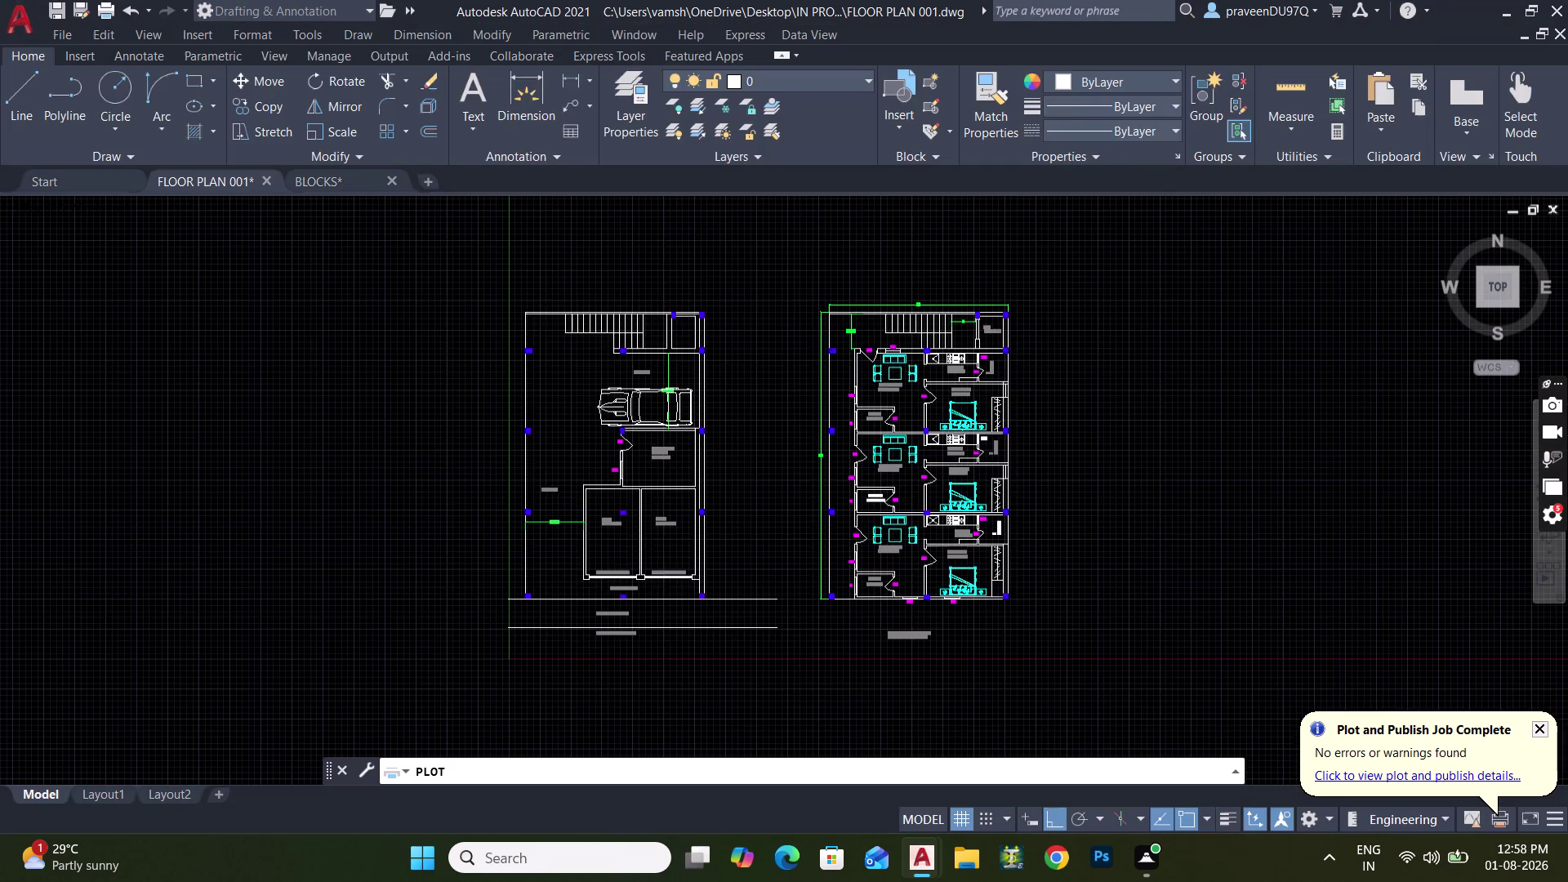
click(894, 663)
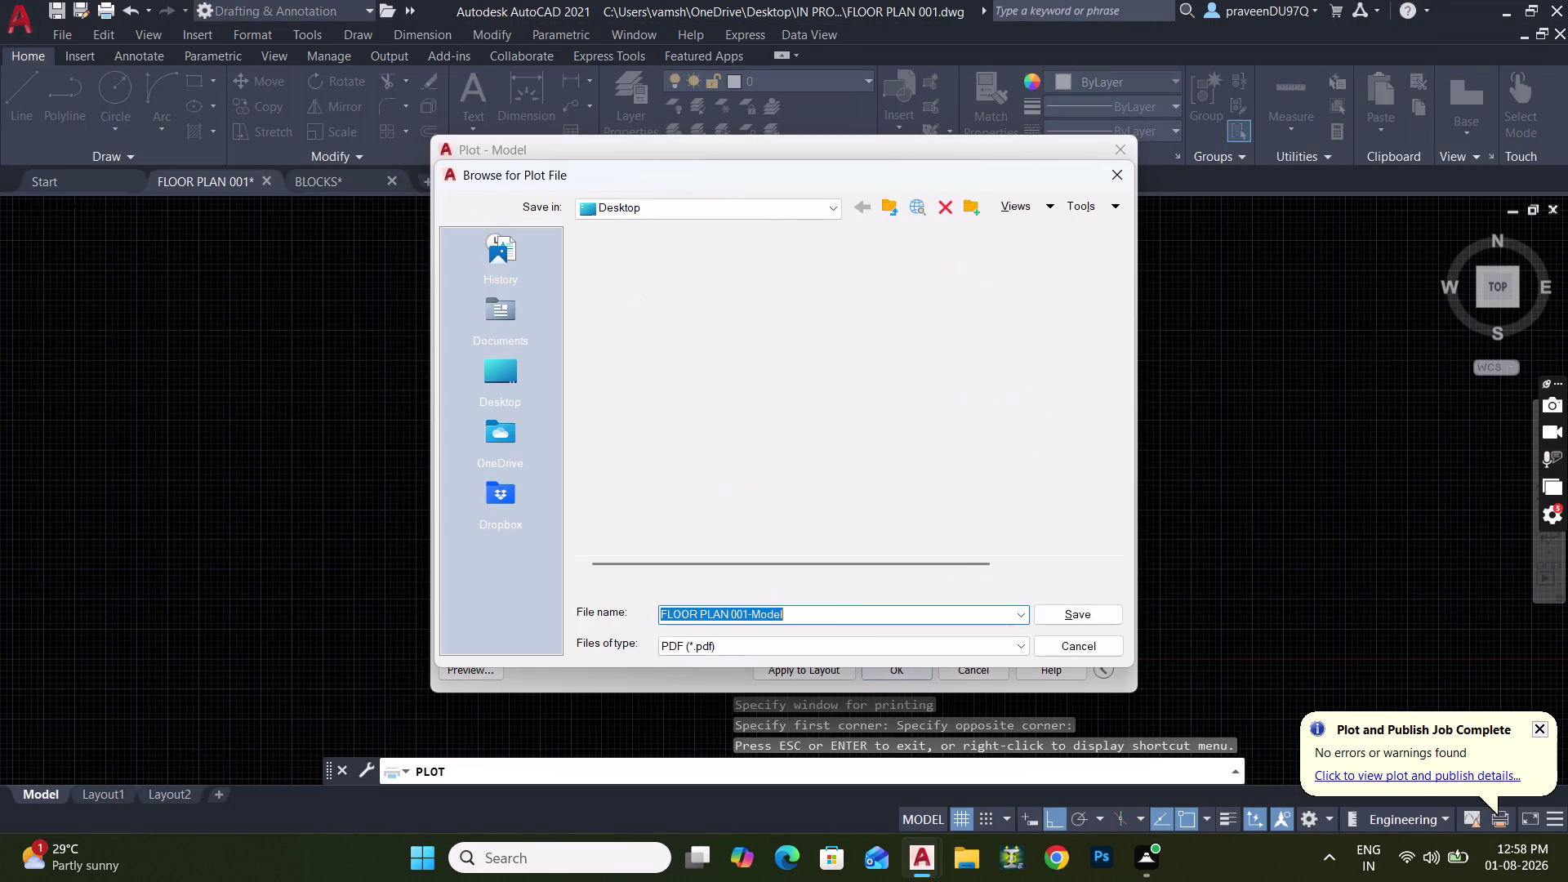
Browse from the Desktop into the IN PROJECT folder for the plot file.
scroll(down, 3)
click(511, 384)
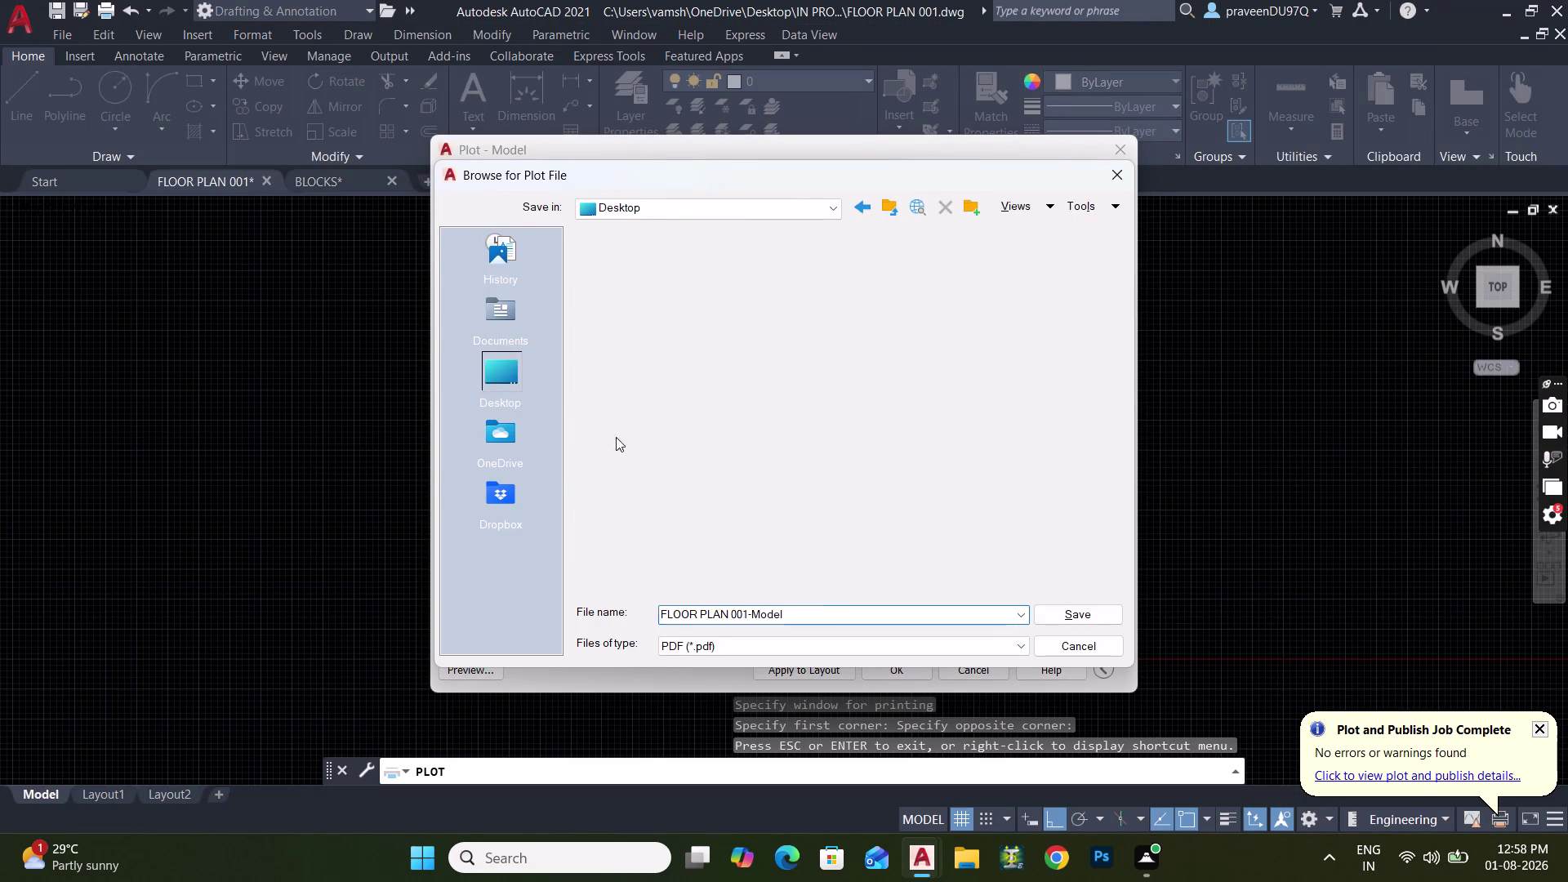
scroll(down, 3)
scroll(down, 3)
scroll(down, 3)
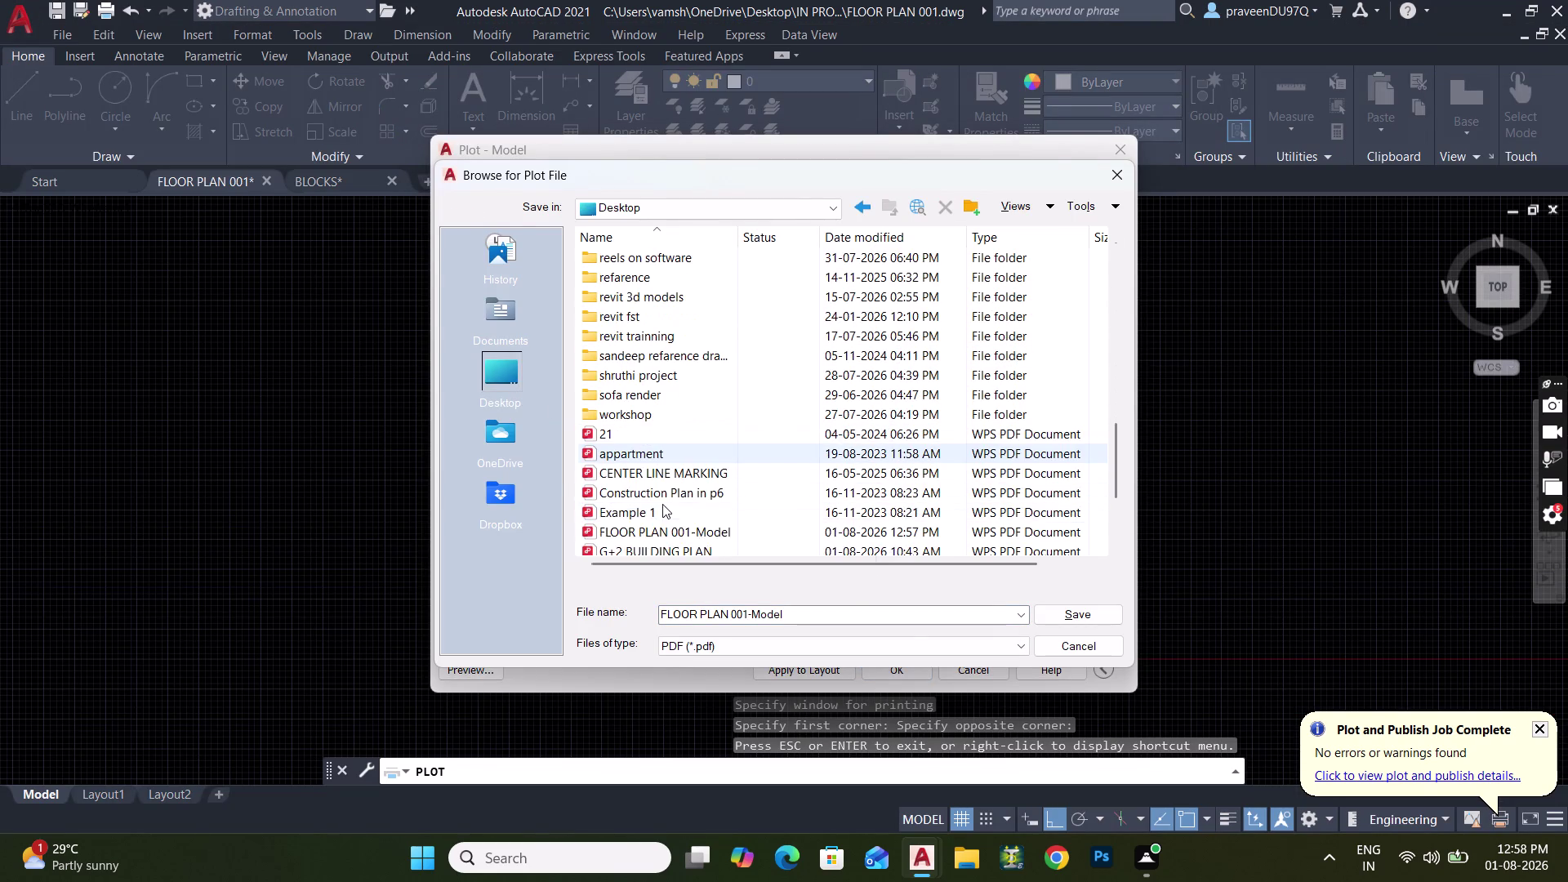
scroll(up, 3)
scroll(up, 3)
scroll(up, 3)
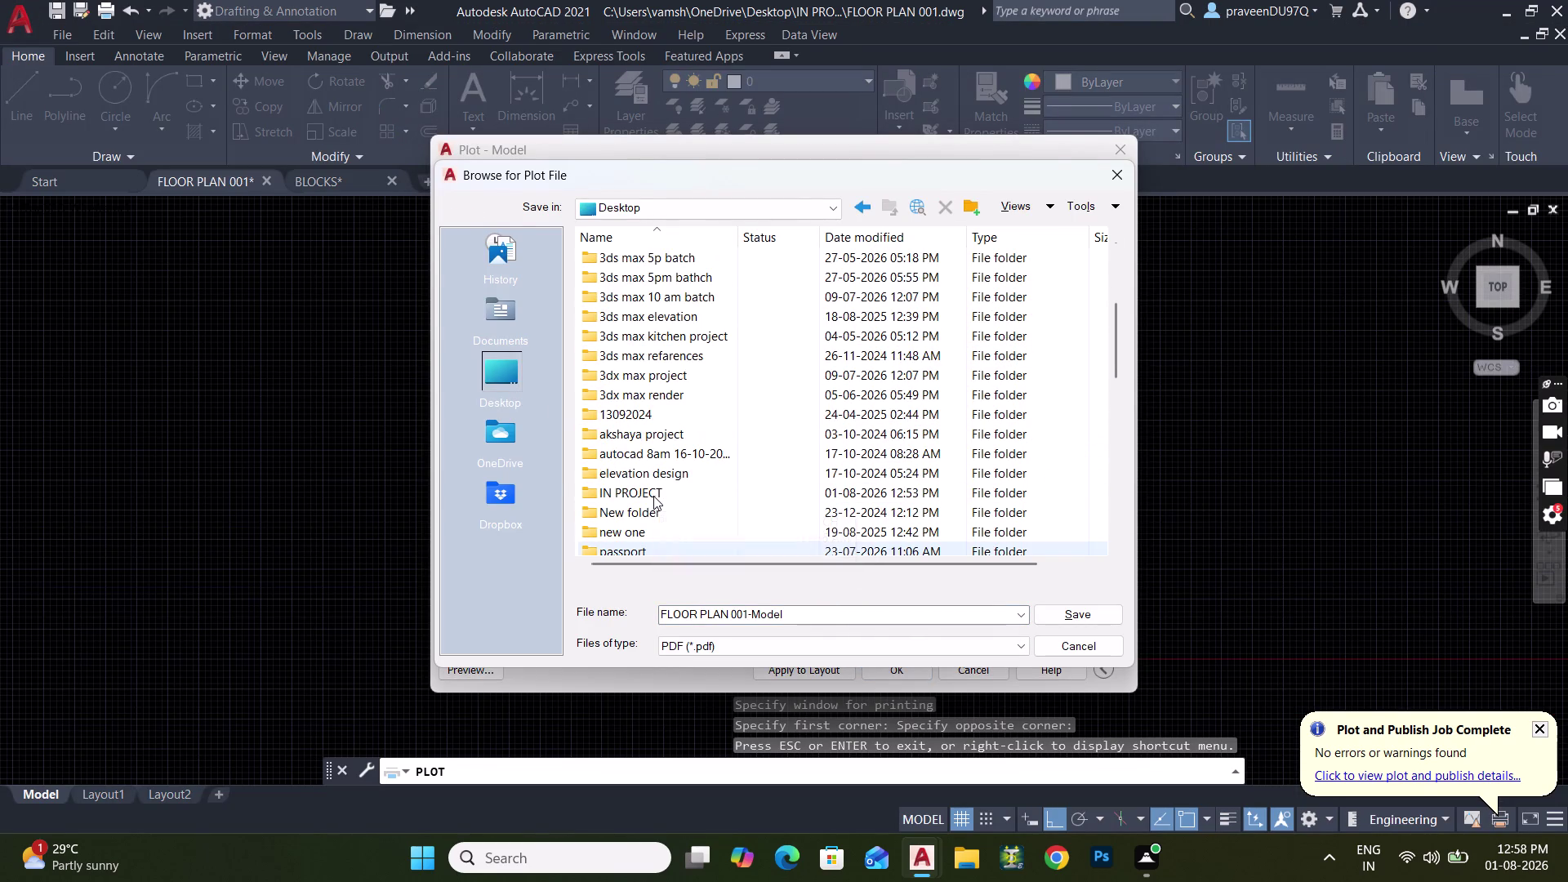
scroll(up, 3)
scroll(down, 3)
scroll(down, 3)
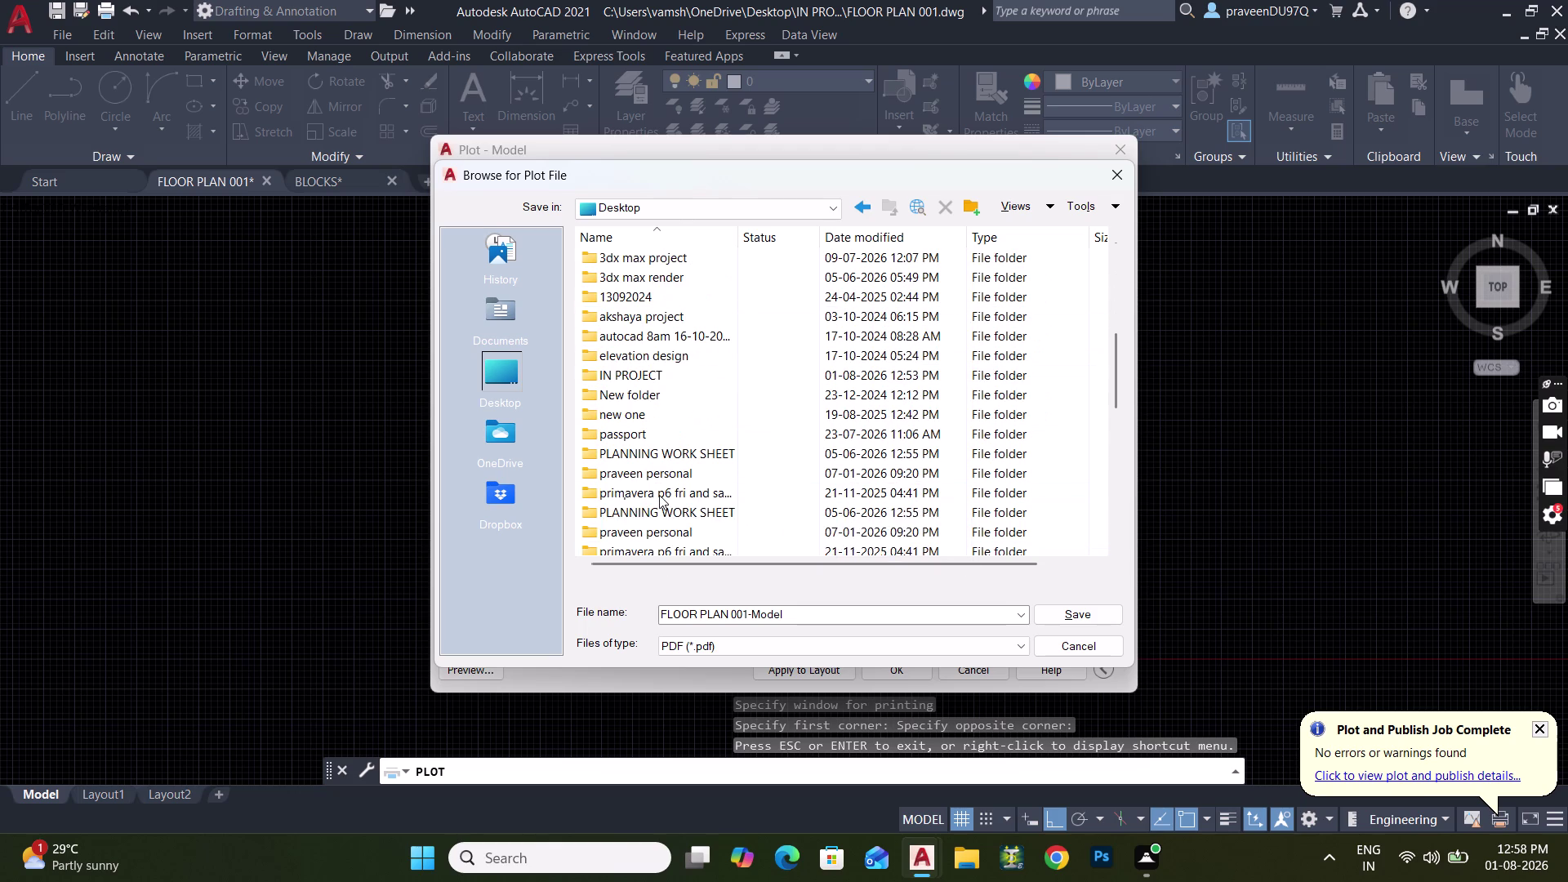
double_click(661, 382)
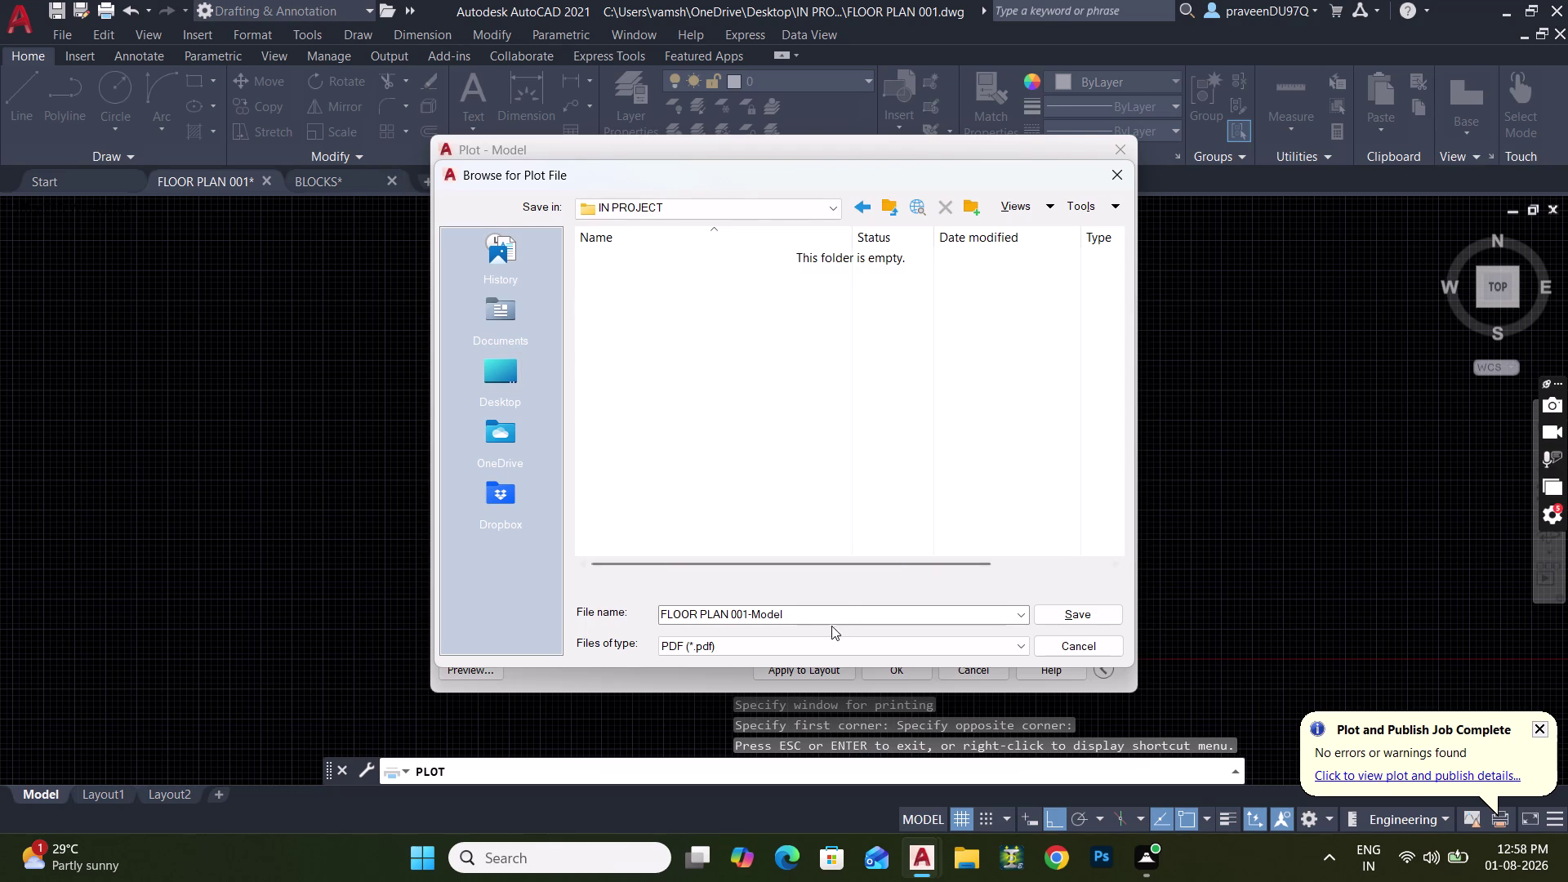
Save the PDF as 'PDF PROJECT', review it, and close the viewer.
click(843, 607)
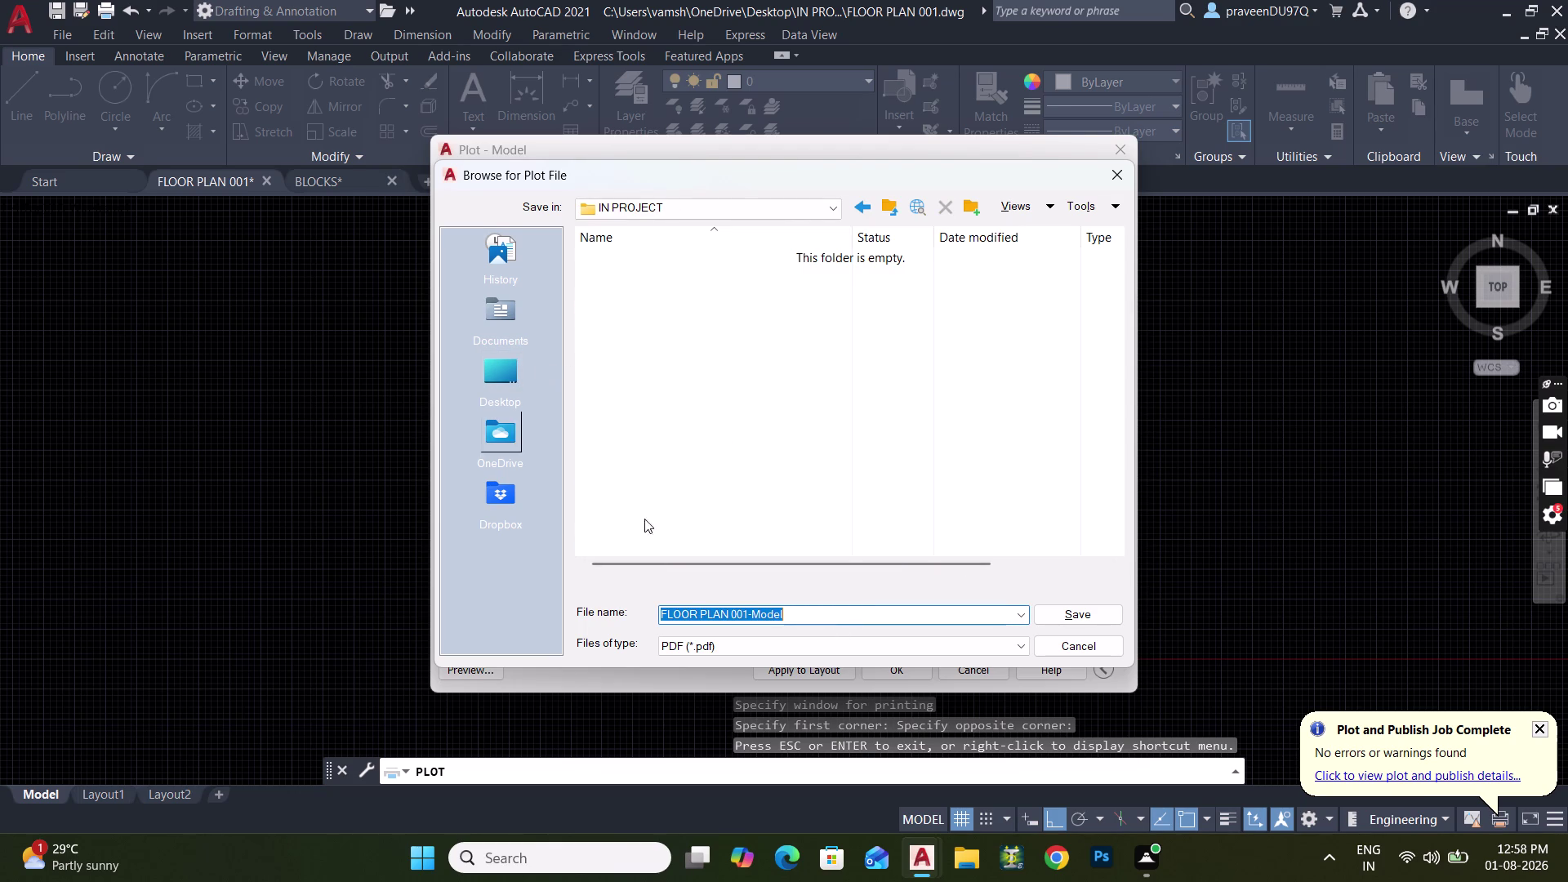
text(P)
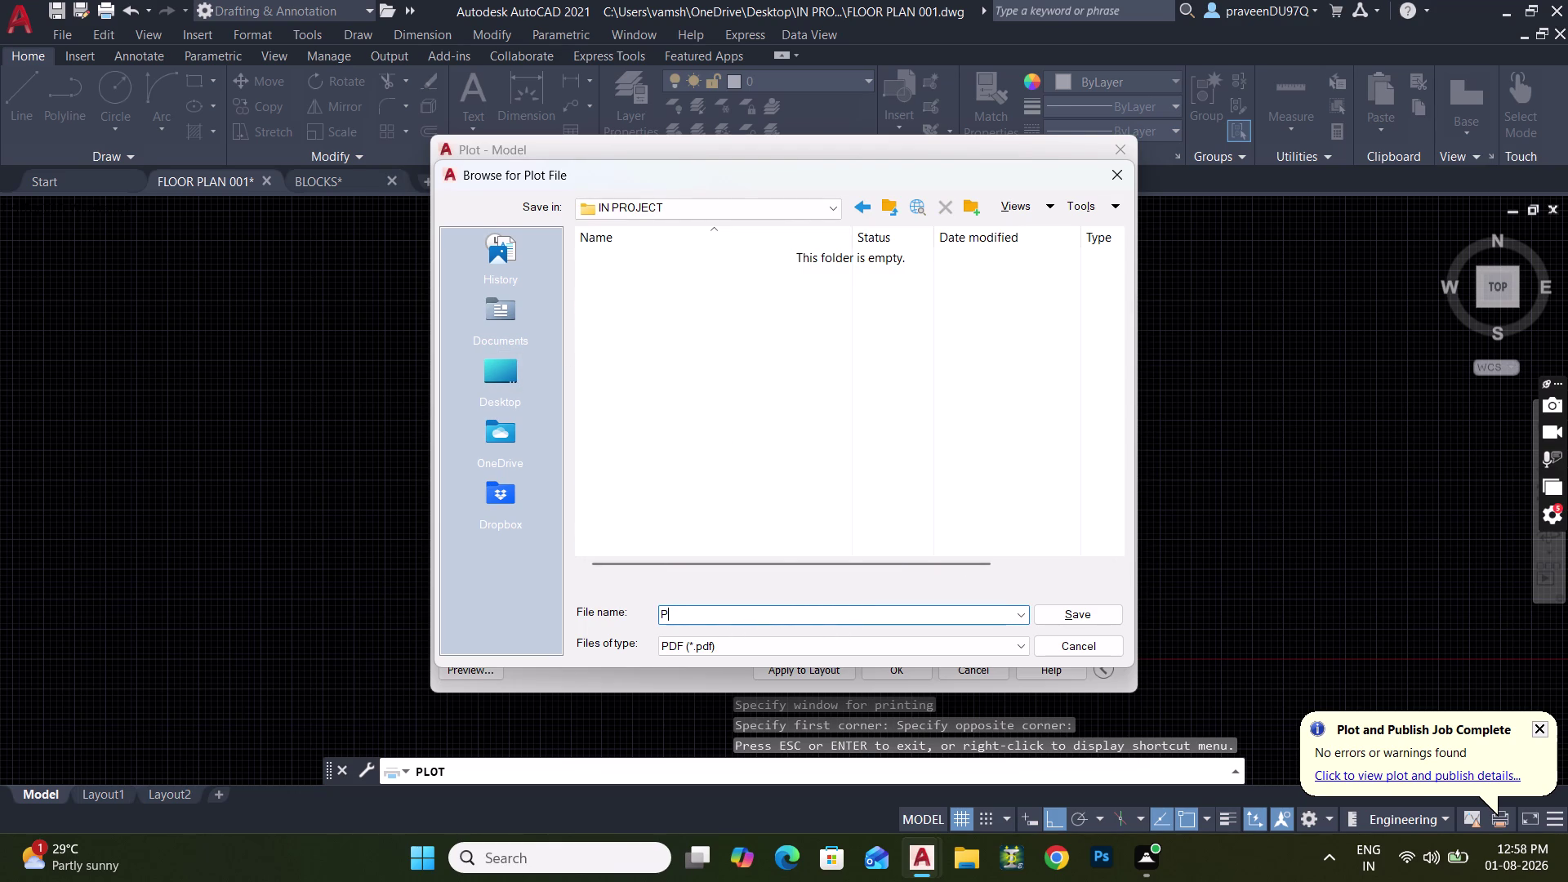
text(DF)
key(space)
text(P)
text(RO)
text(JECT)
click(1067, 612)
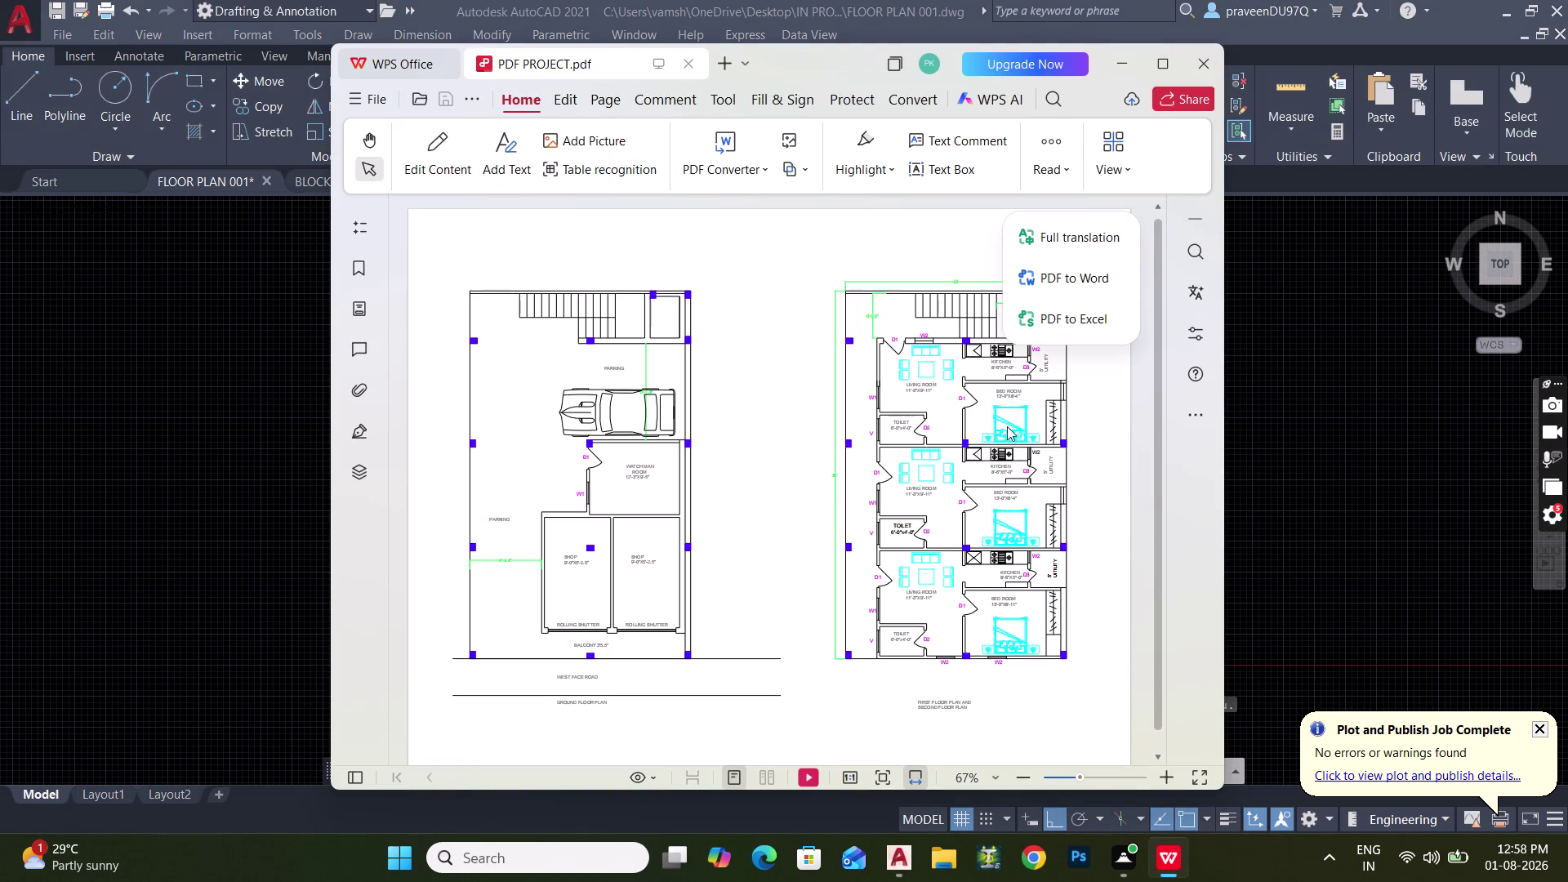
click(1186, 69)
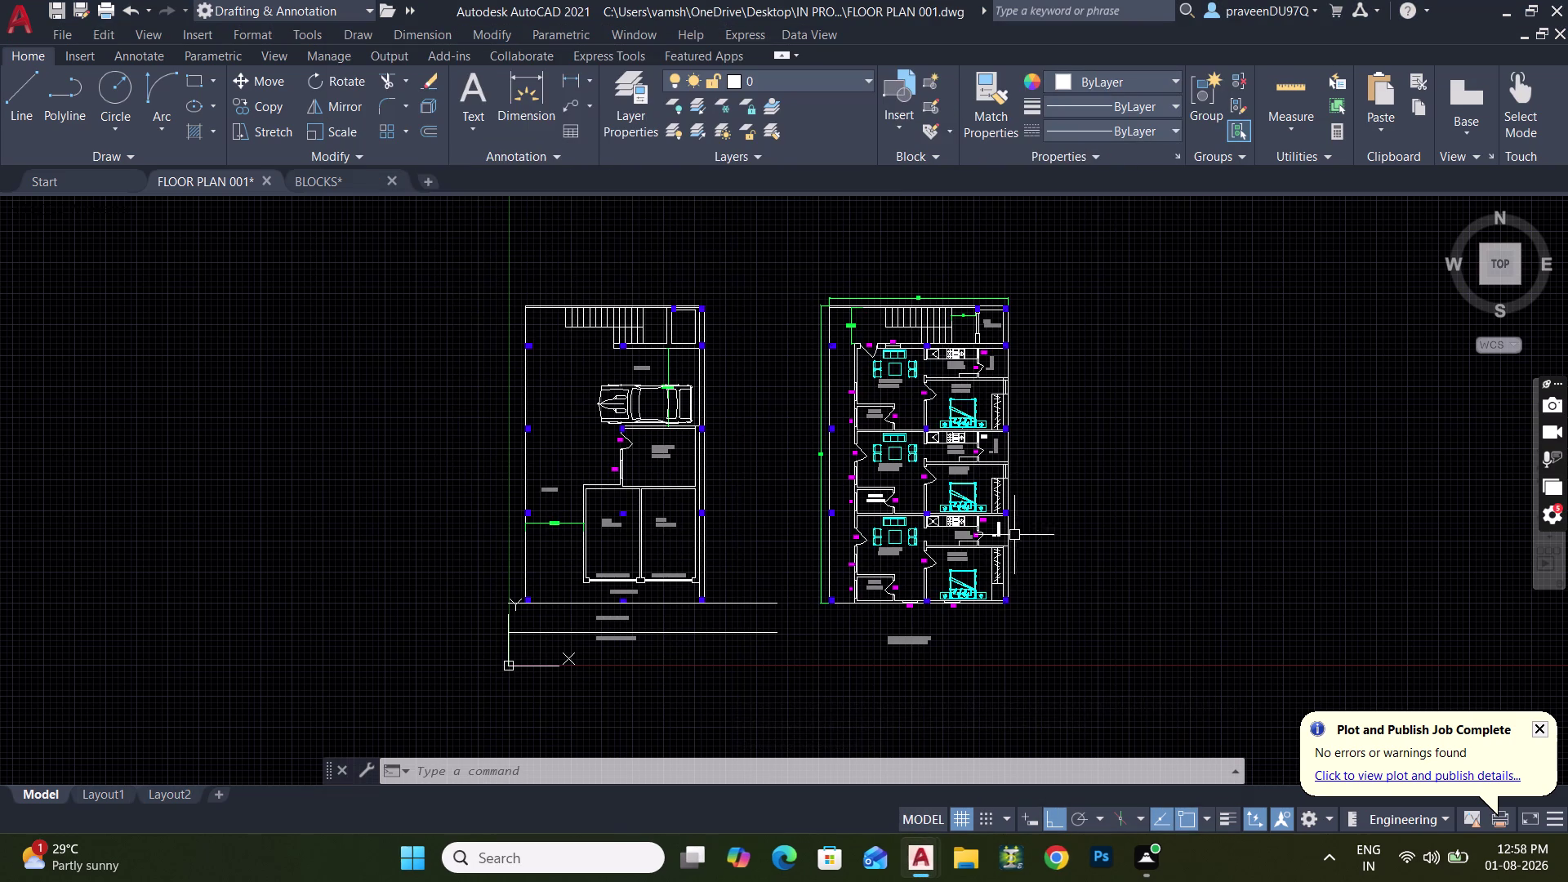